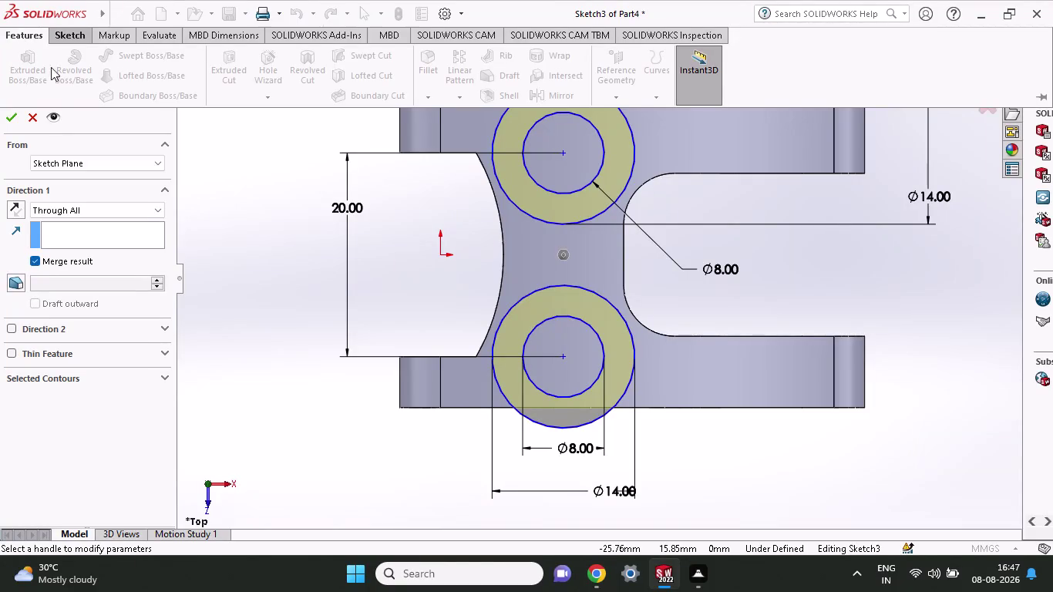
Try an Up To Surface extrusion limited by the link's top face, then cancel it.
click(86, 211)
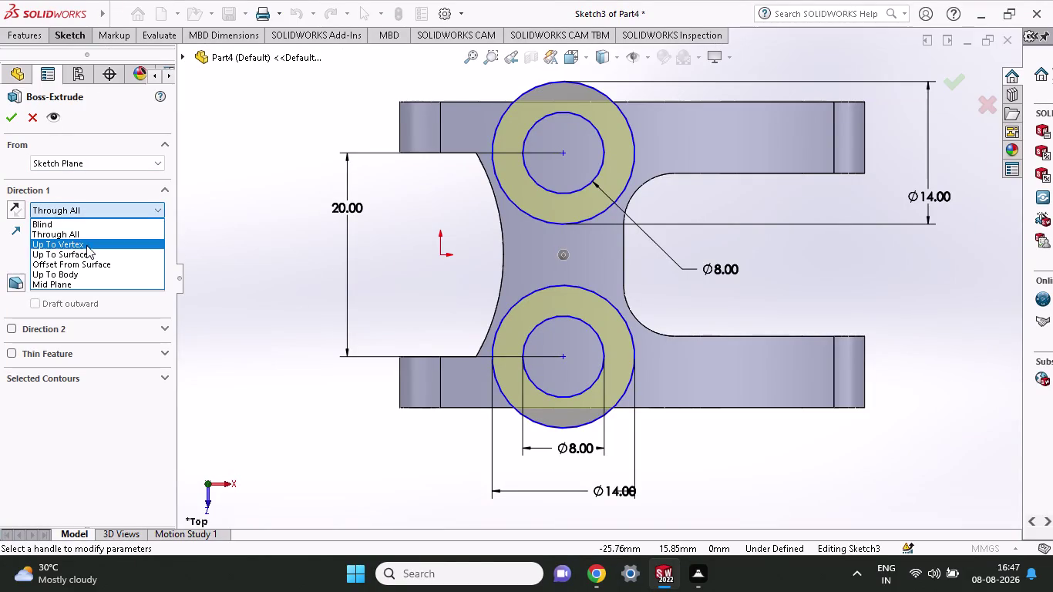
click(86, 250)
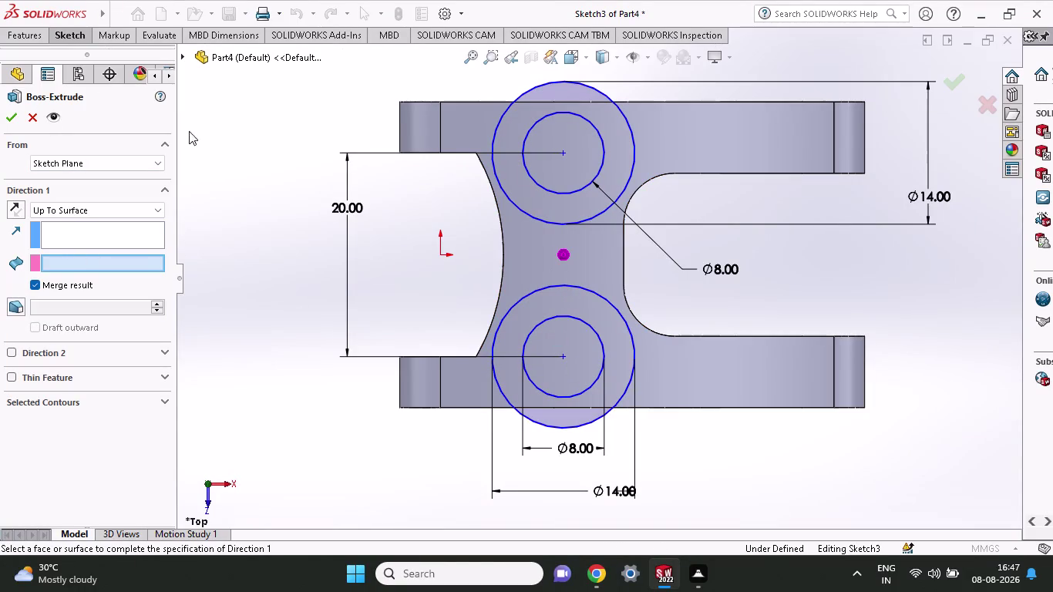
click(522, 333)
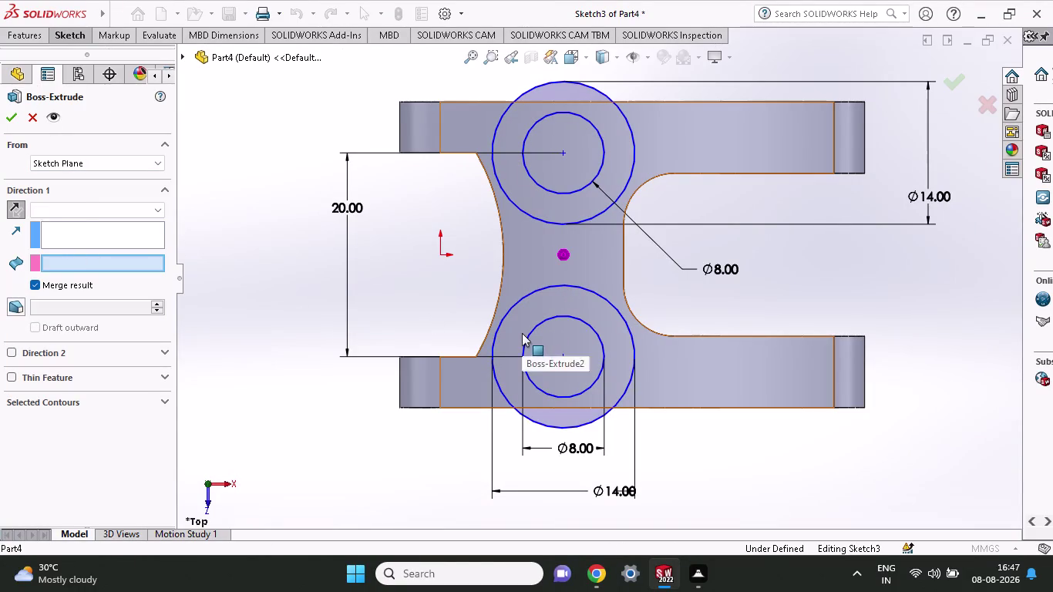
middle_drag(708, 285, 706, 265)
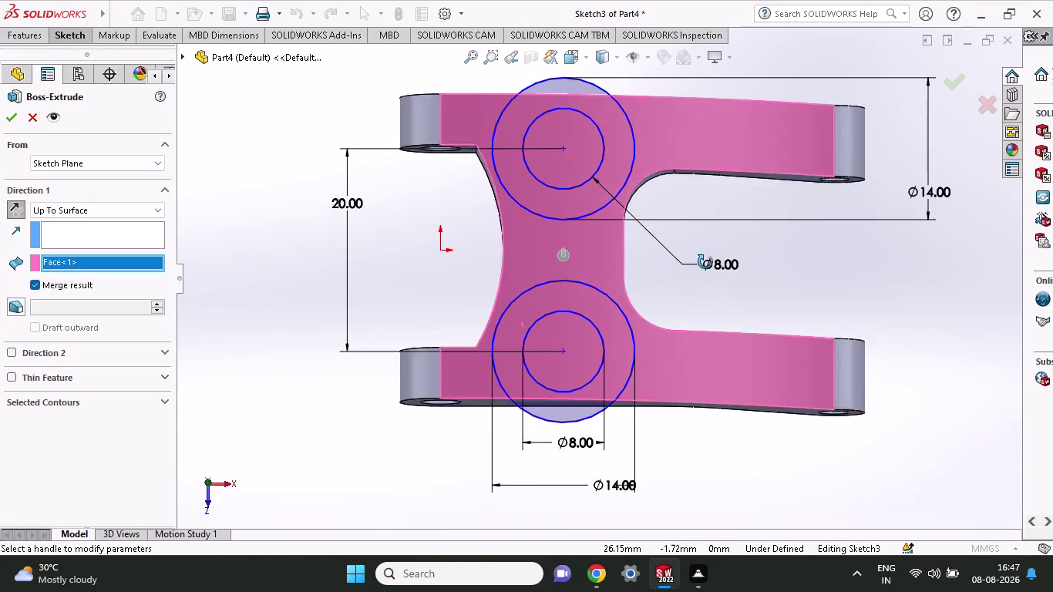
middle_drag(706, 265, 705, 176)
scroll(up, 3)
key(Escape)
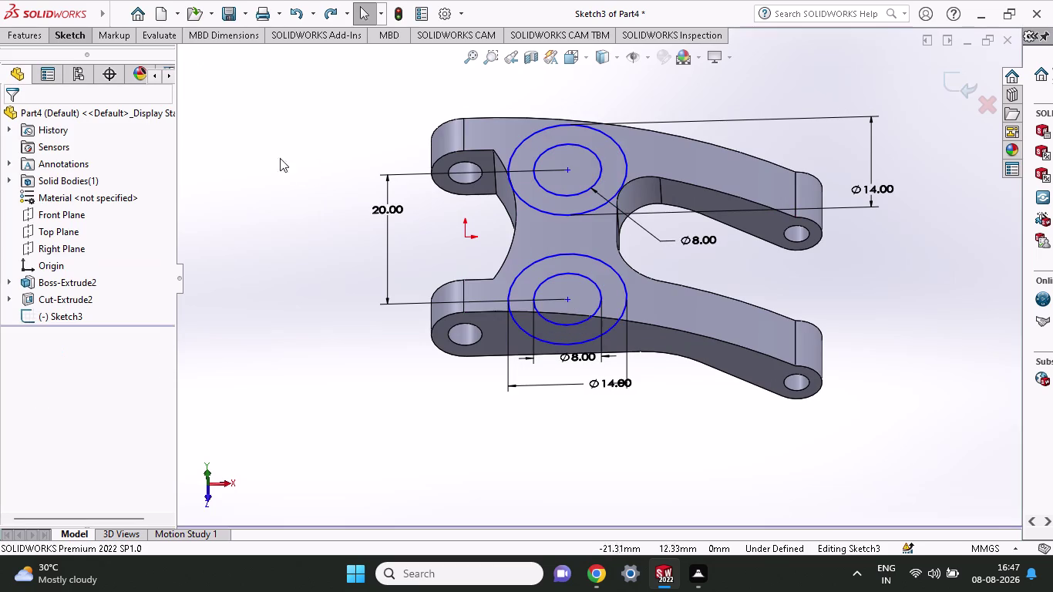
Restart the two-circle extrusion Up To Surface, reselect the top face, then cancel again.
click(25, 32)
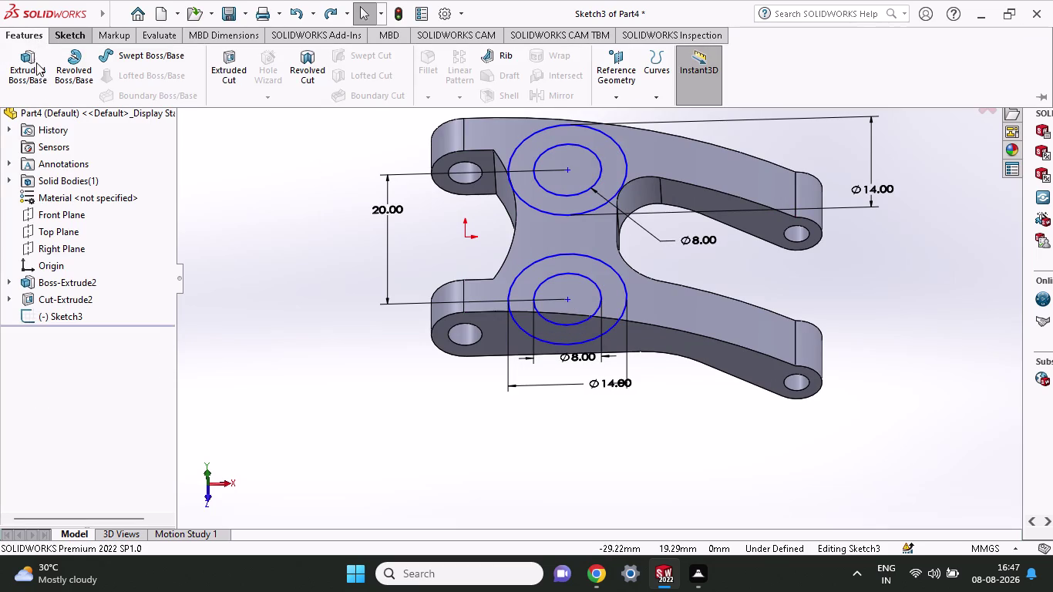
click(36, 63)
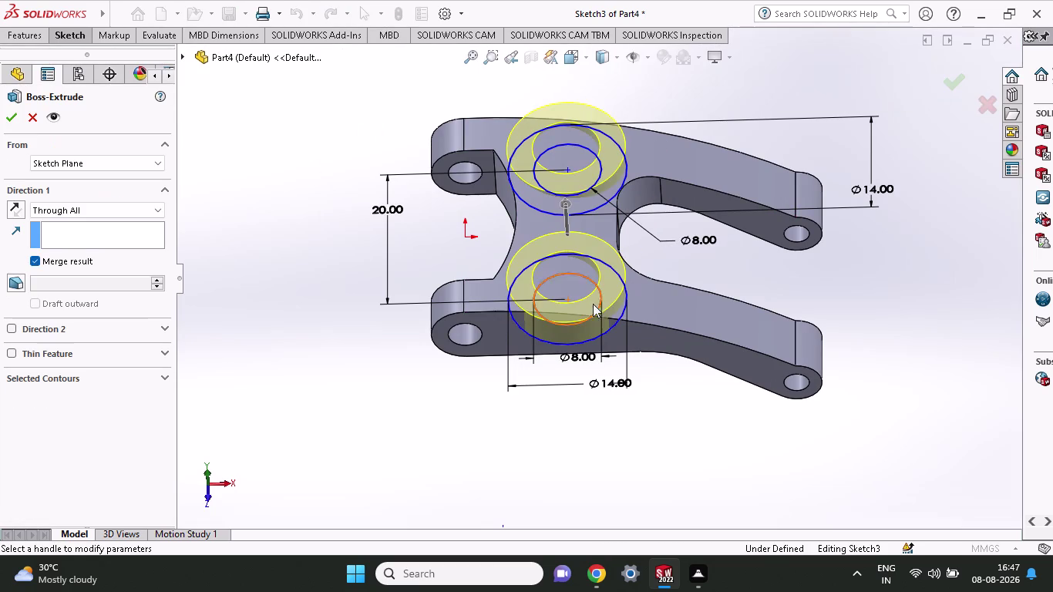
click(90, 214)
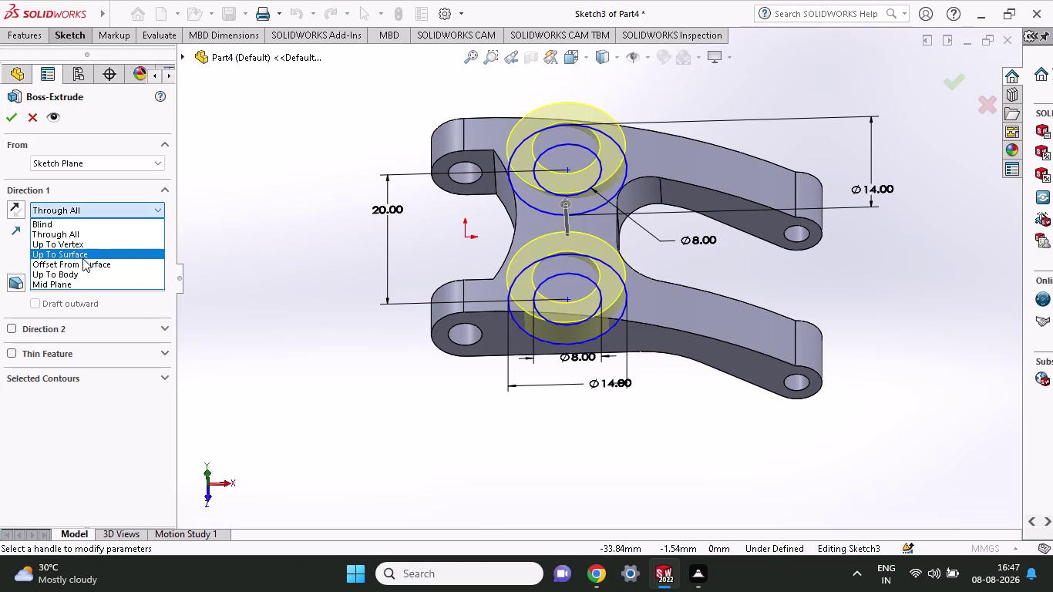
click(82, 257)
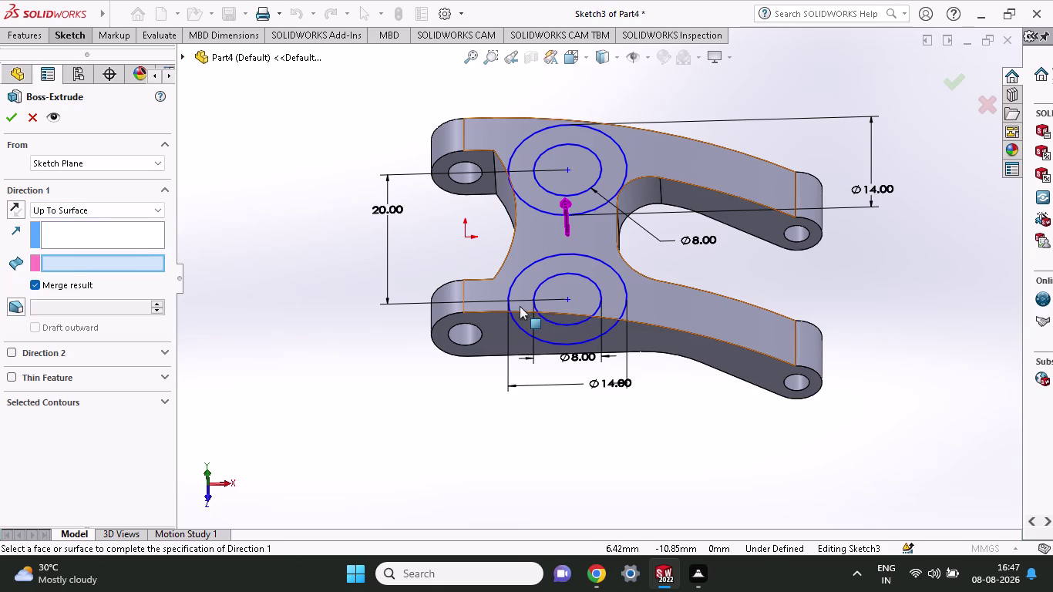
click(520, 306)
click(562, 336)
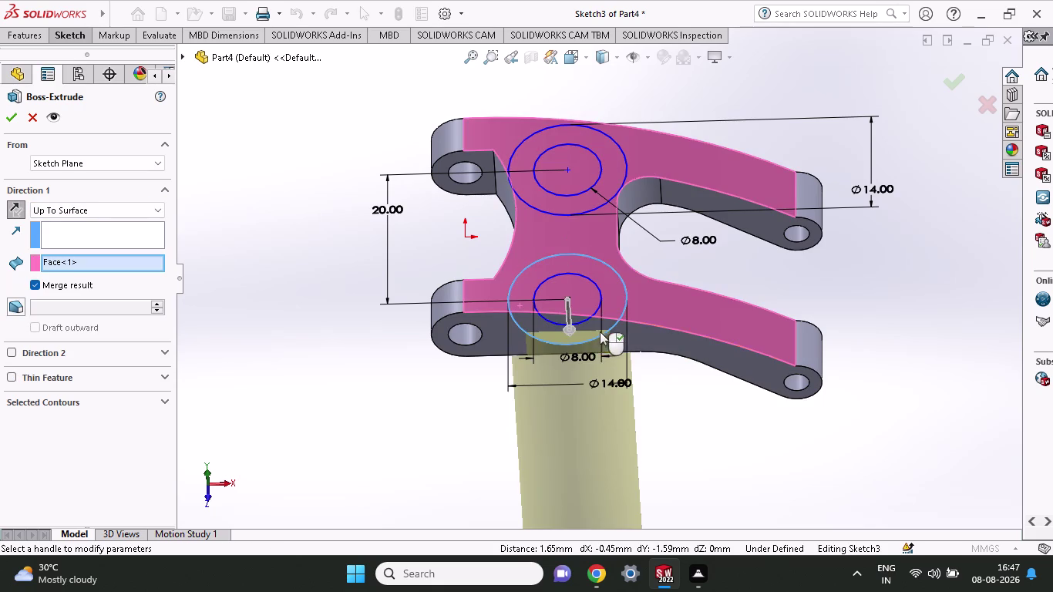
click(579, 201)
click(579, 201)
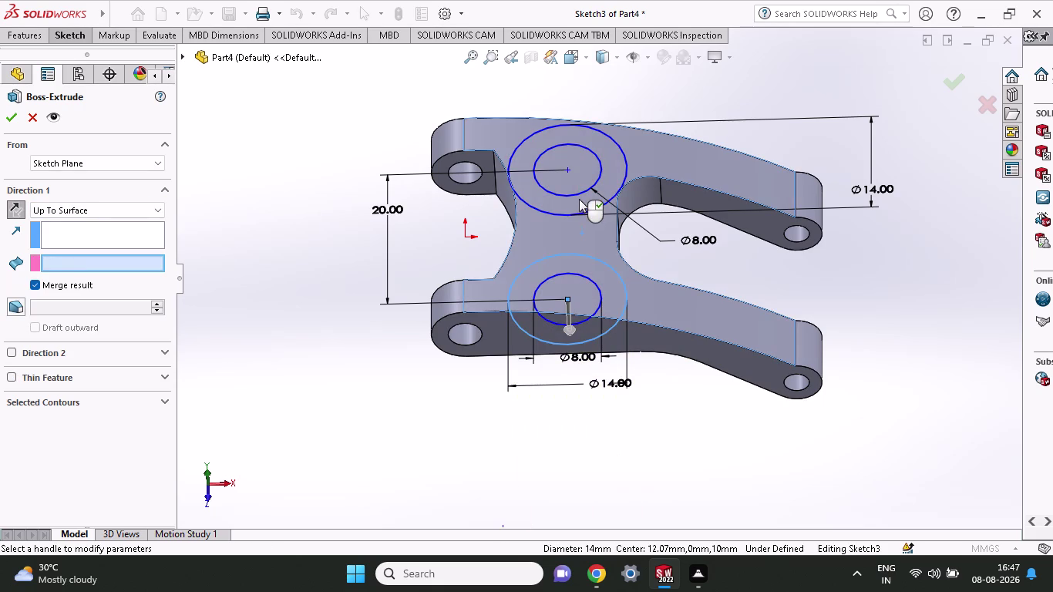
click(597, 168)
click(599, 170)
click(607, 171)
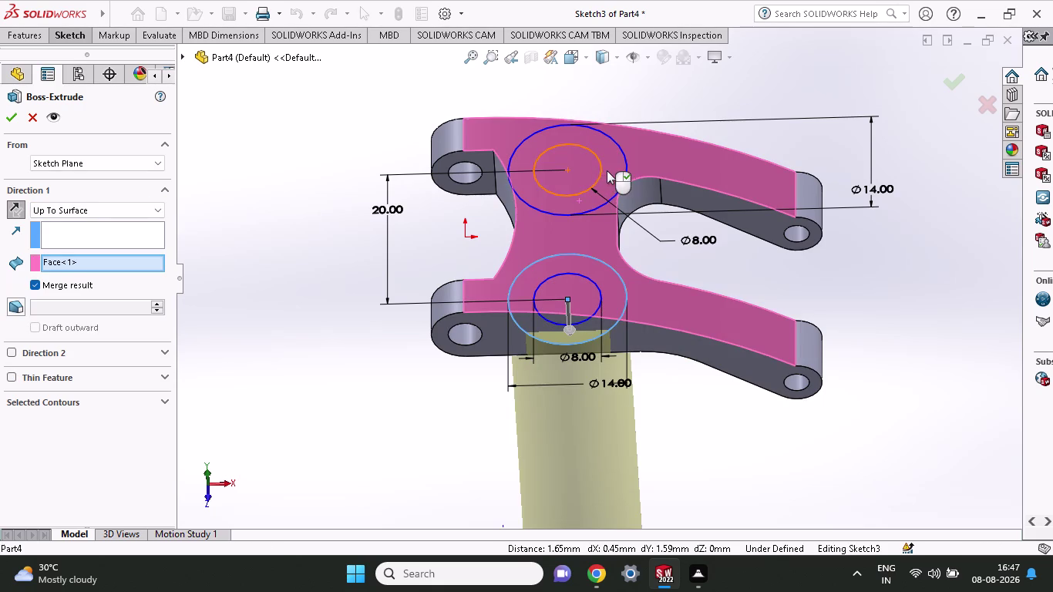
key(Escape)
Extrude the two-circle sketch again, flip its direction, and set Up To Surface.
scroll(up, 3)
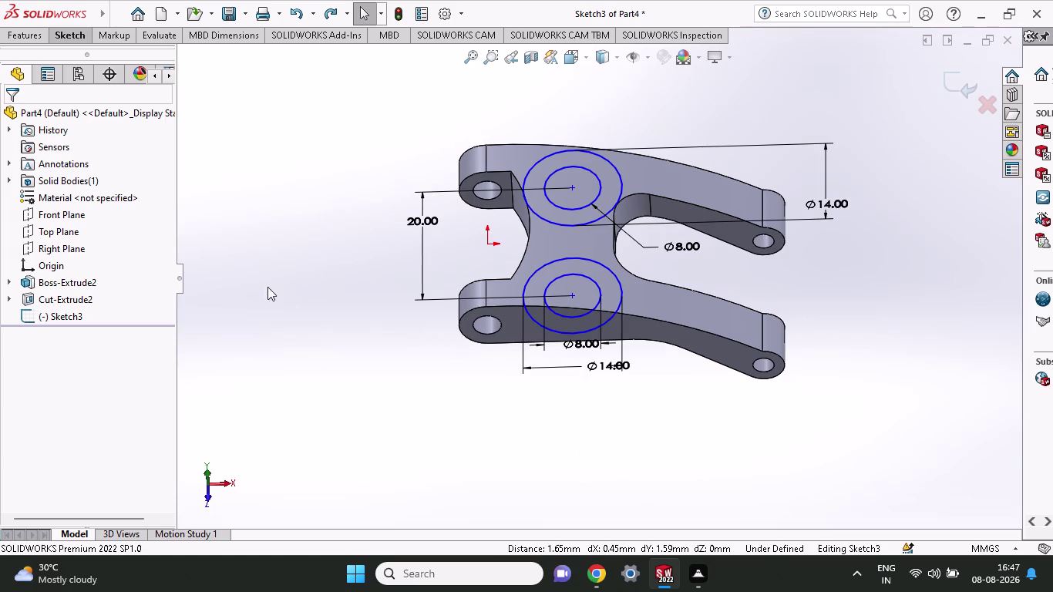
click(20, 32)
click(39, 82)
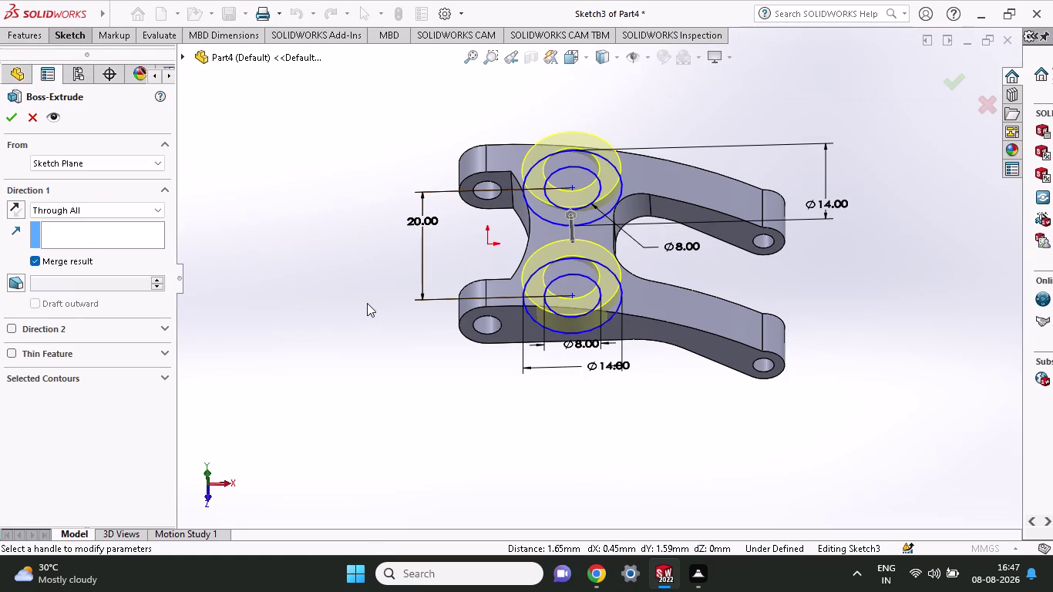
drag(566, 213, 595, 387)
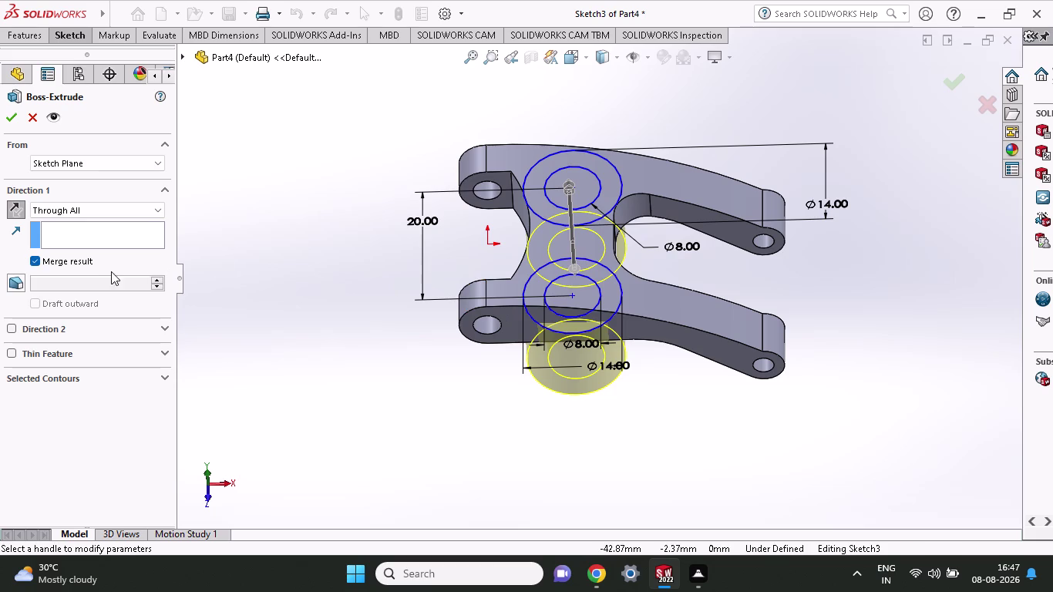
drag(121, 209, 129, 209)
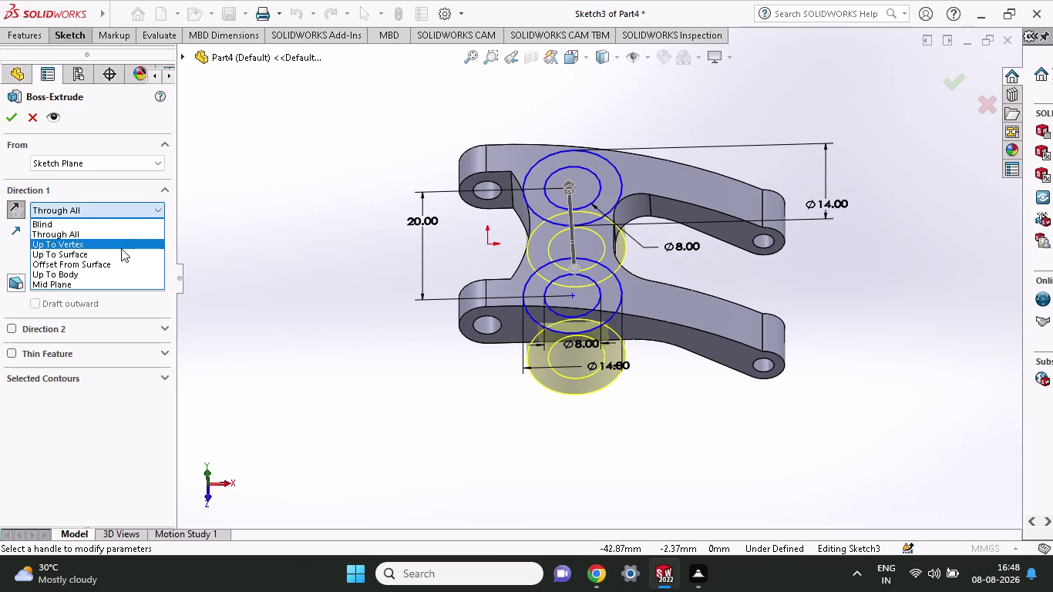
click(121, 248)
click(131, 208)
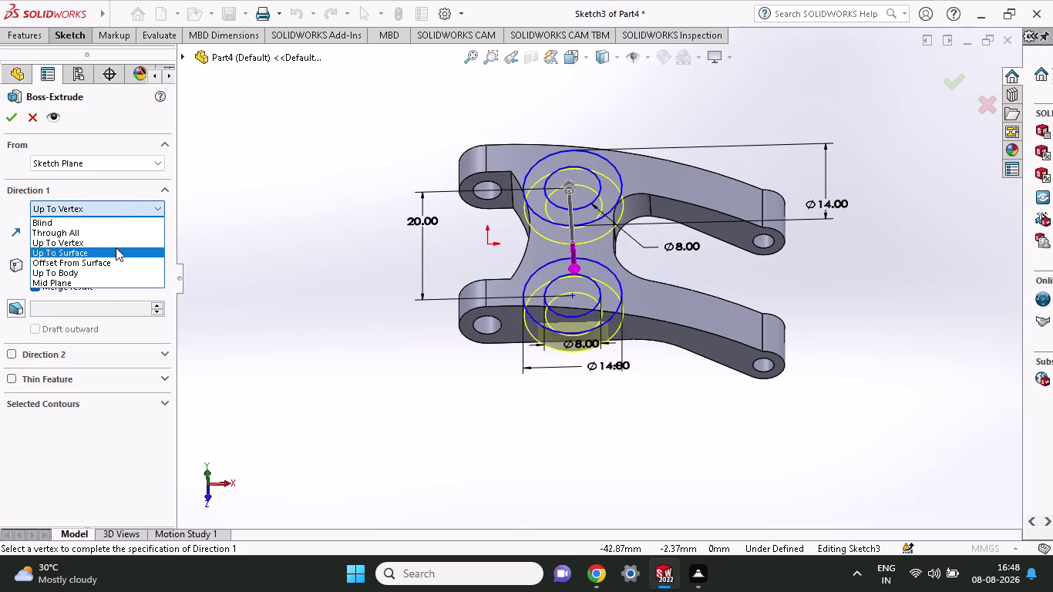
click(116, 249)
click(18, 119)
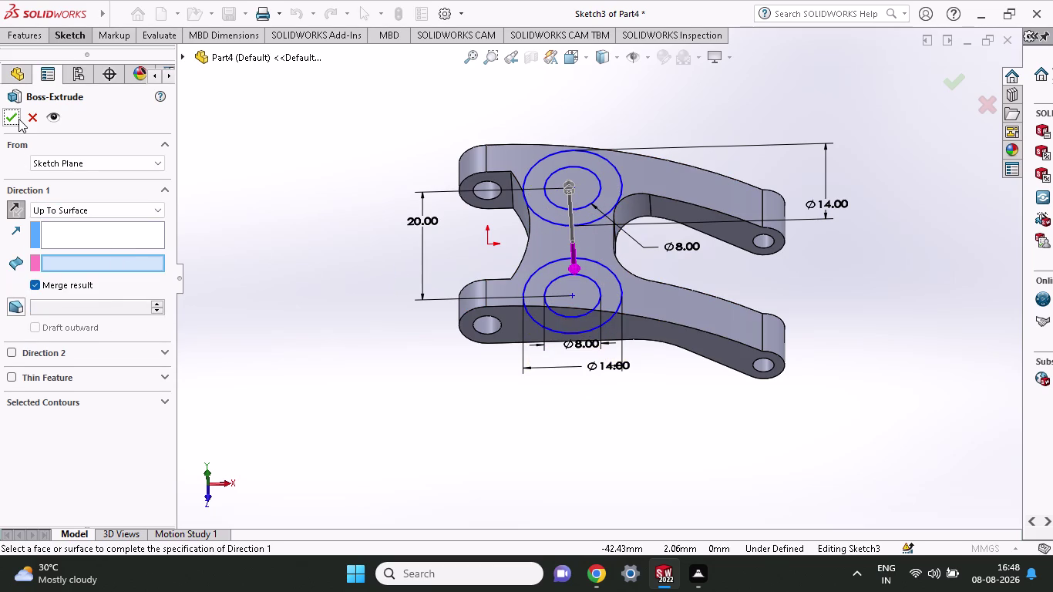
click(13, 119)
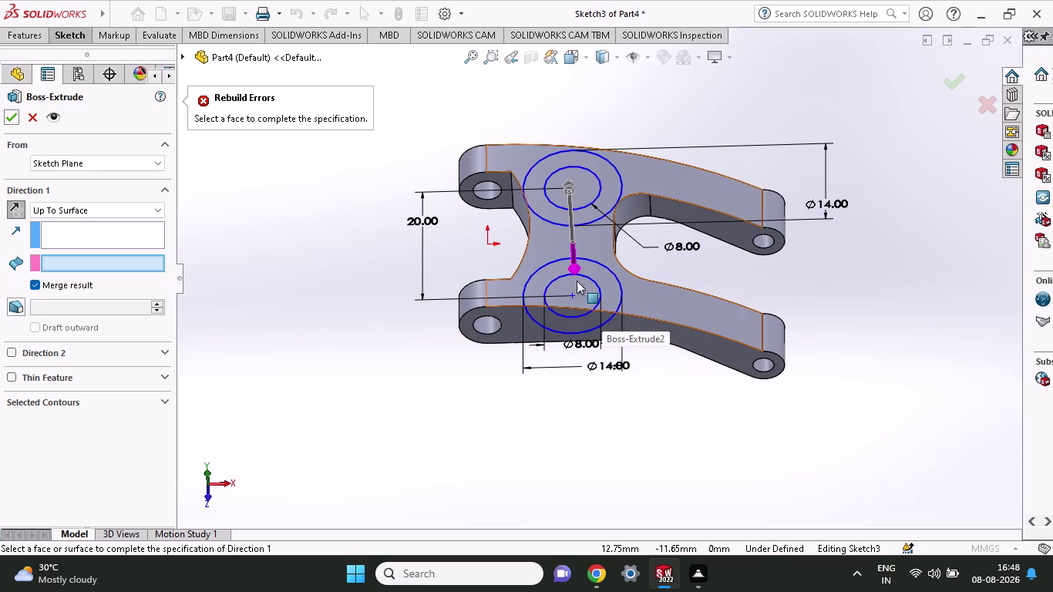
Pick the link body's face as the limit and add a second extrusion direction.
click(571, 265)
drag(572, 265, 594, 339)
middle_drag(614, 400, 615, 105)
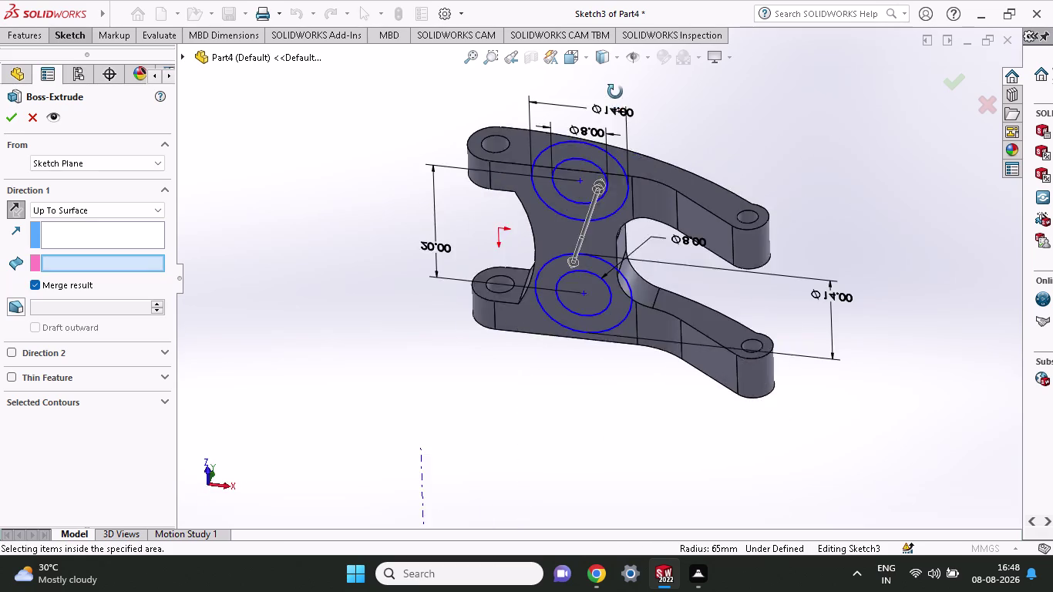
middle_drag(615, 105, 615, 81)
click(611, 195)
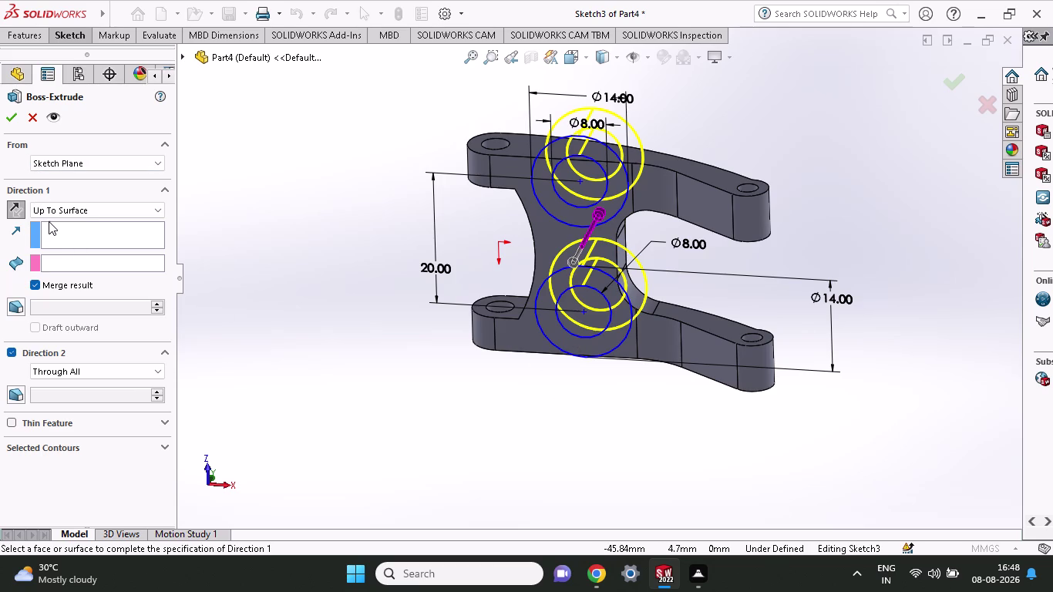
click(11, 116)
click(10, 117)
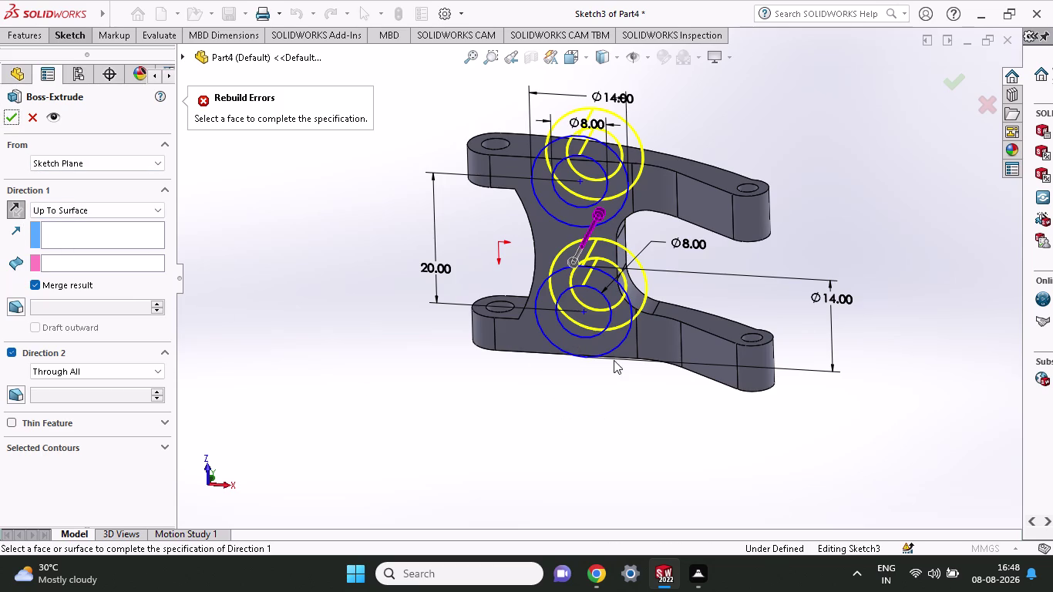
Select the inner circle of the upper ring and orbit to view the top face.
click(611, 340)
click(615, 329)
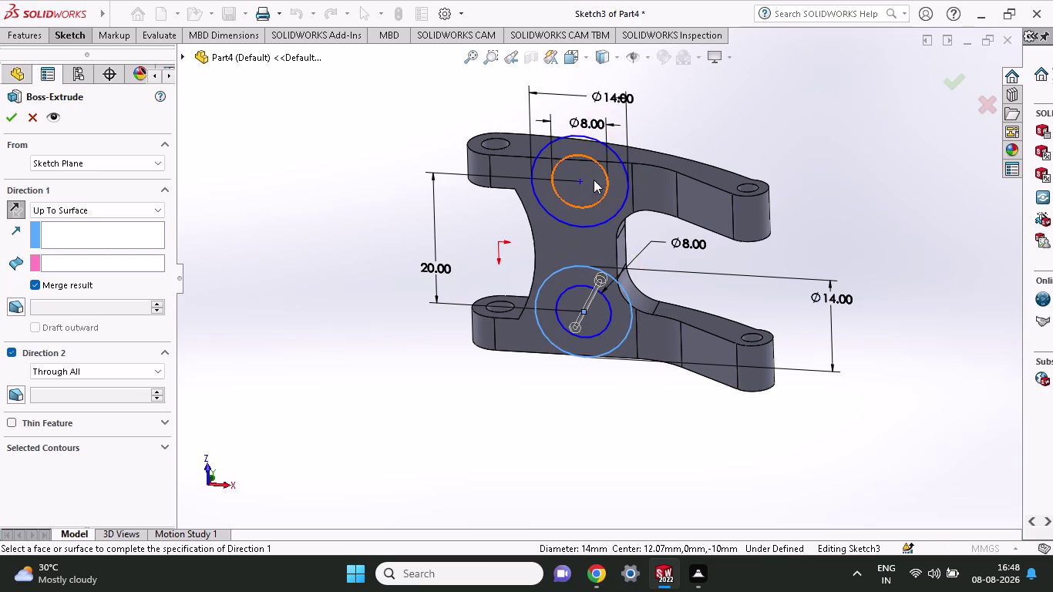
click(600, 204)
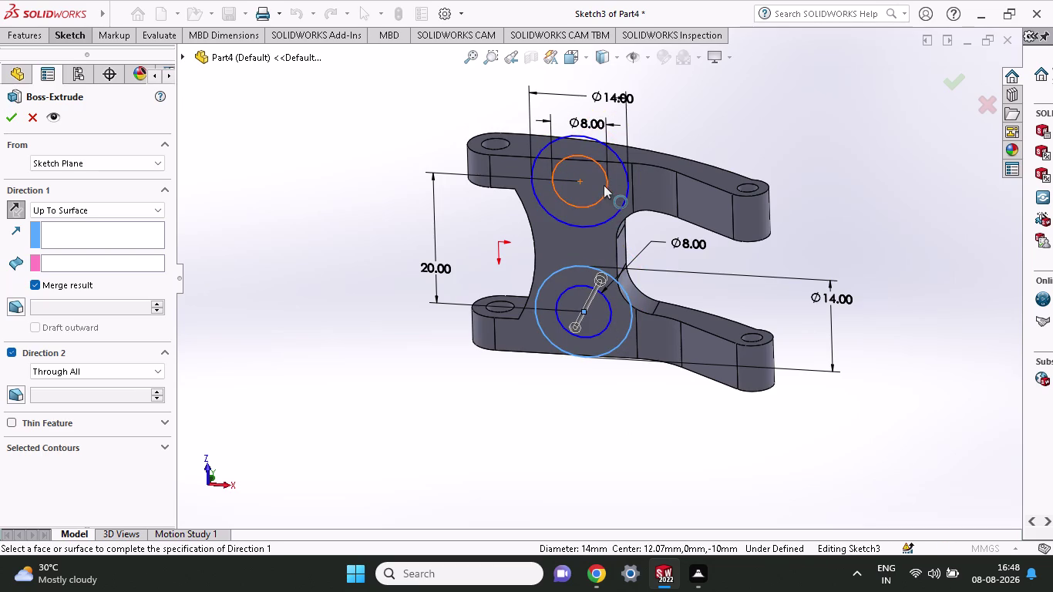
click(604, 185)
click(613, 201)
middle_drag(739, 137, 734, 163)
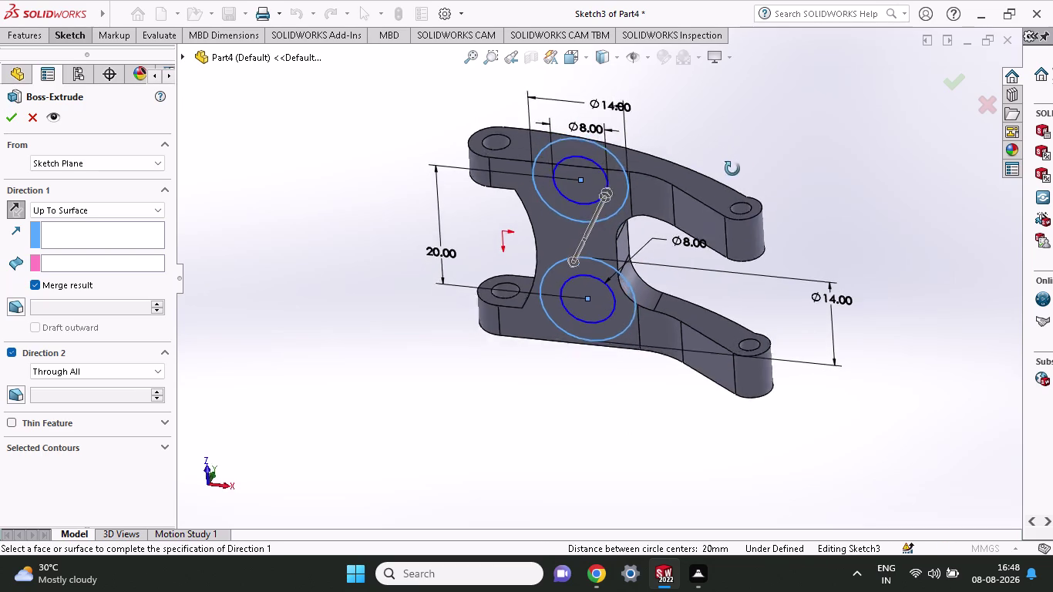
middle_drag(734, 163, 632, 309)
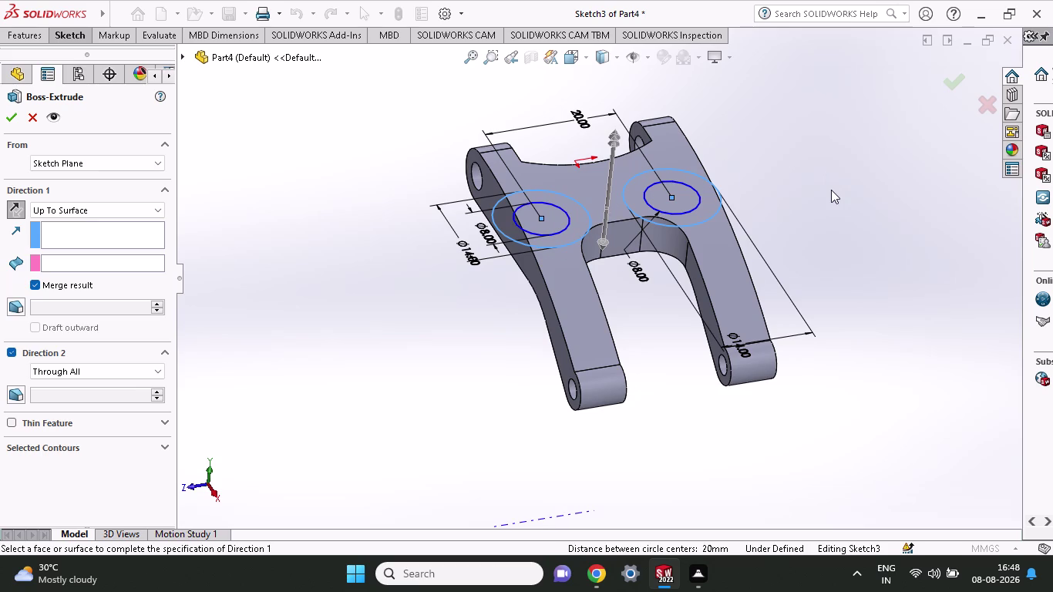
Undo the recent changes with Ctrl+Z and cancel the extrusion.
key(ctrl+z)
key(ctrl+z)
scroll(down, 3)
scroll(up, 3)
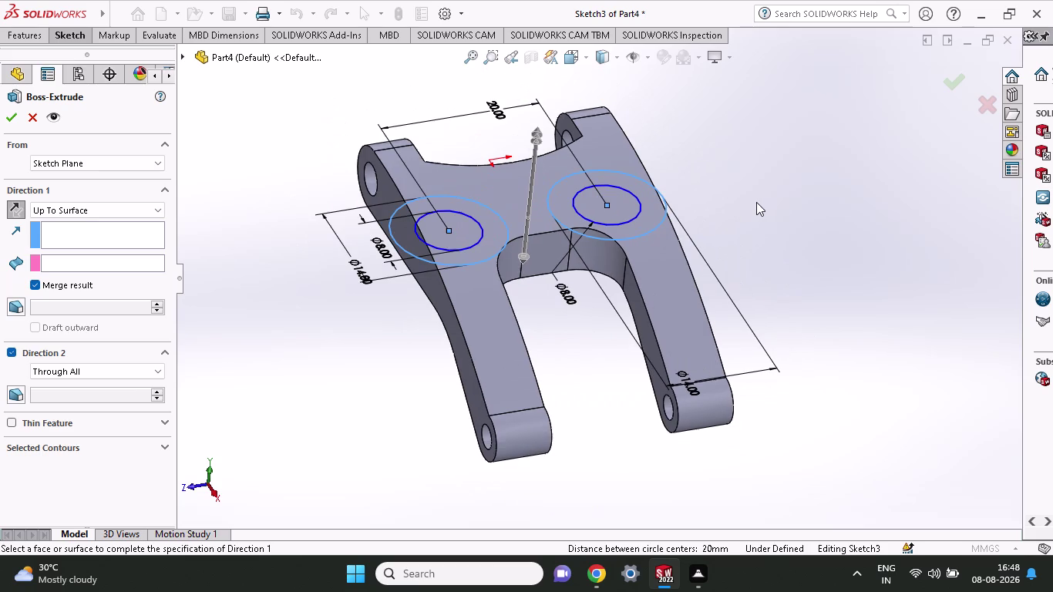
key(ctrl+z)
click(27, 115)
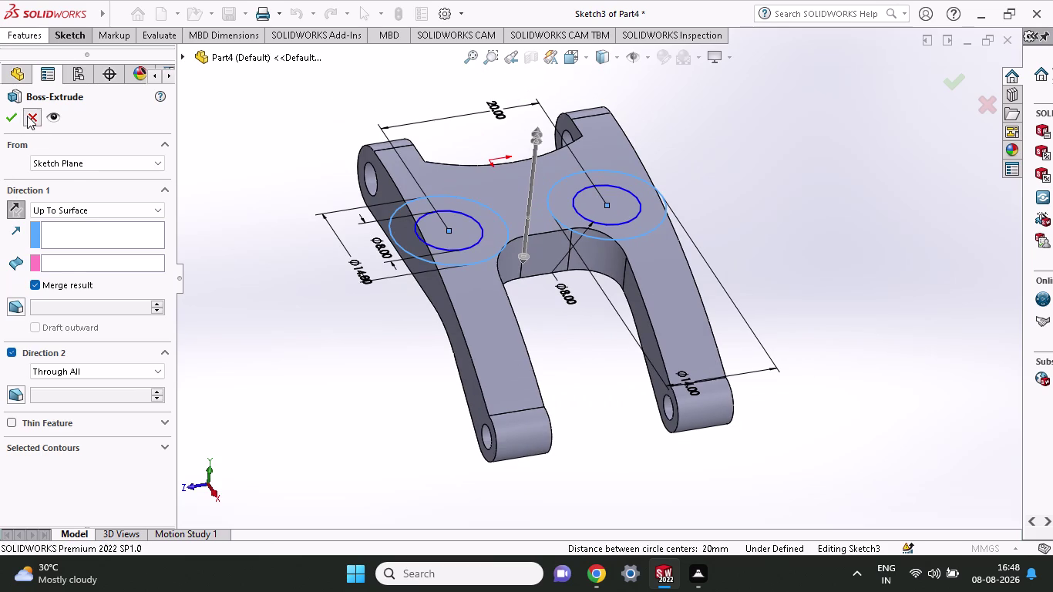
click(450, 265)
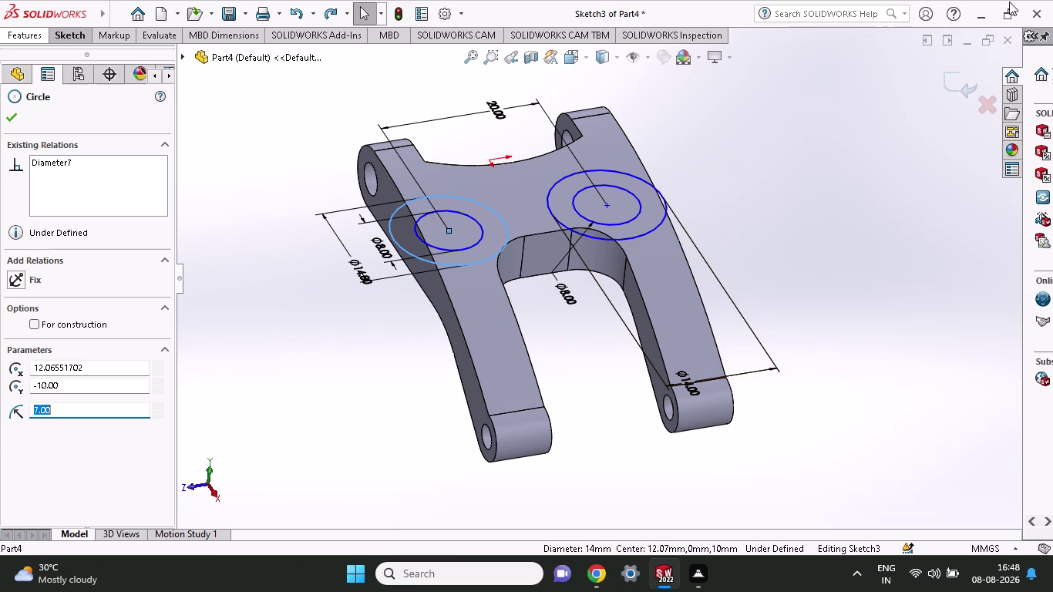
Delete the larger 14 mm circle around the right hole along with its dimension.
key(Delete)
click(672, 313)
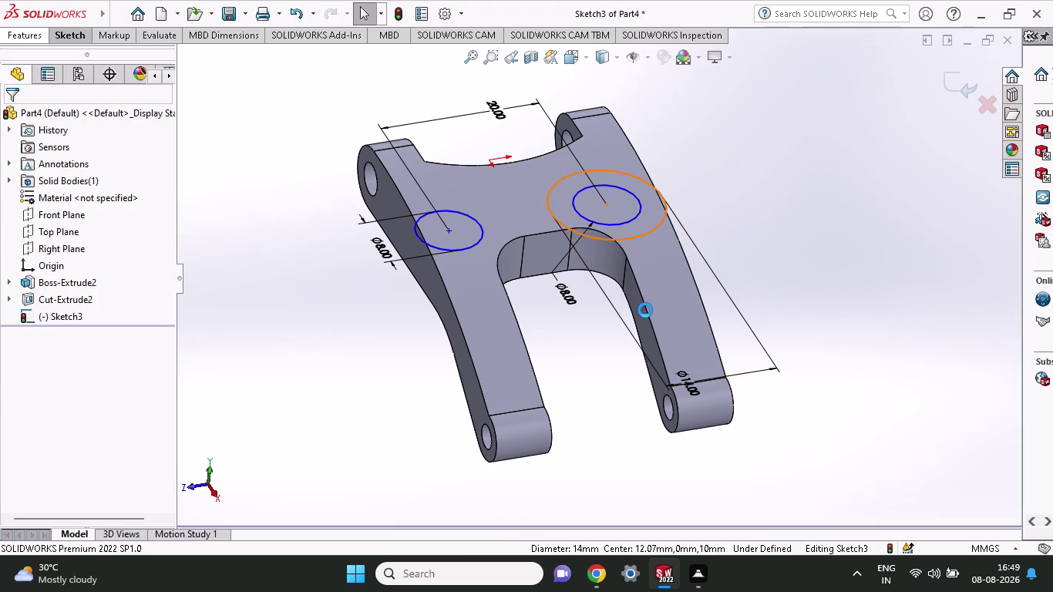
click(635, 233)
click(771, 203)
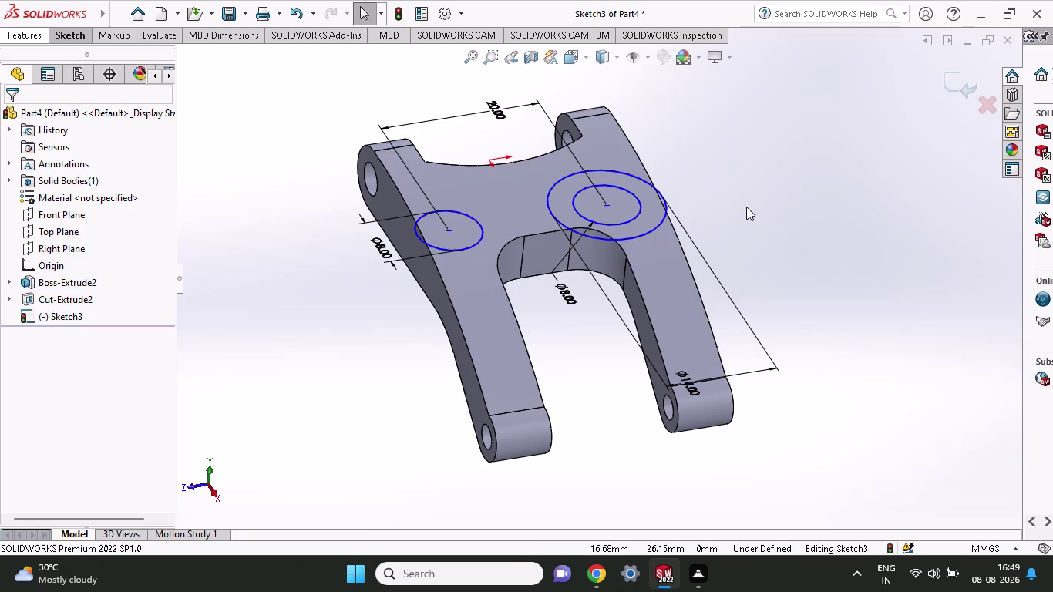
click(666, 211)
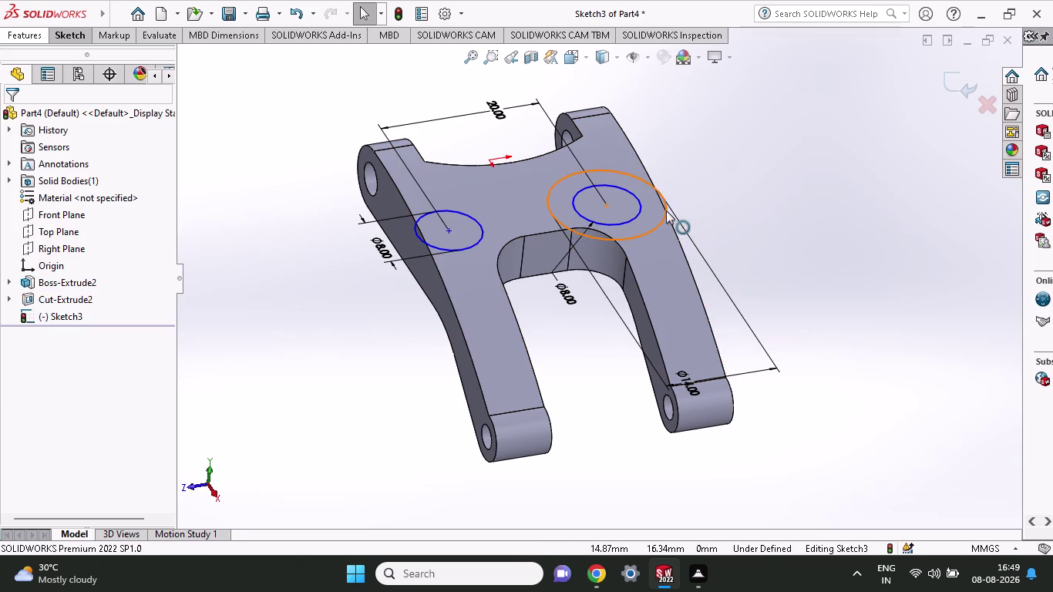
key(Delete)
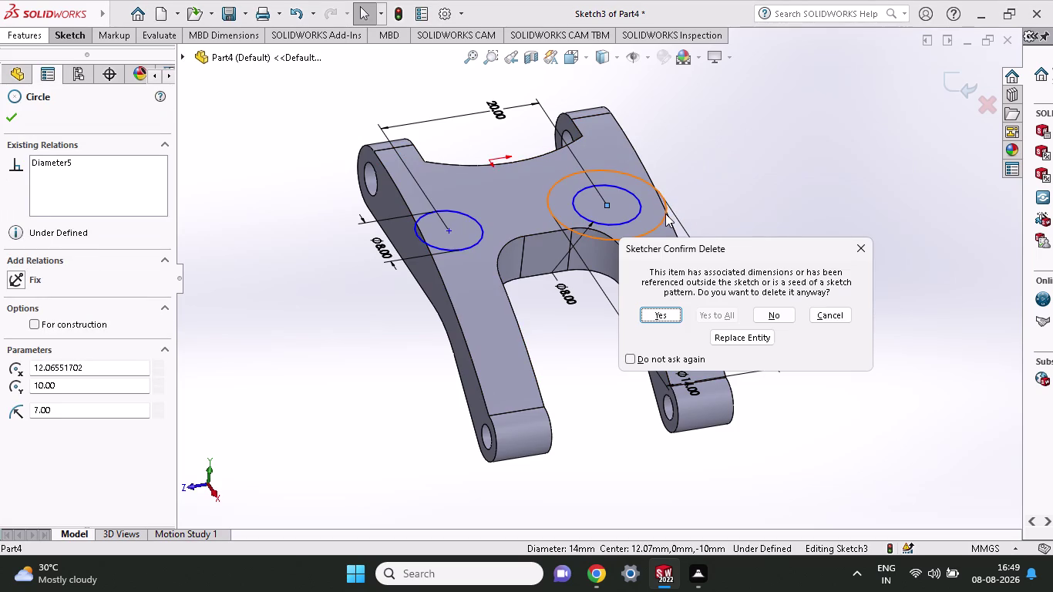
click(655, 320)
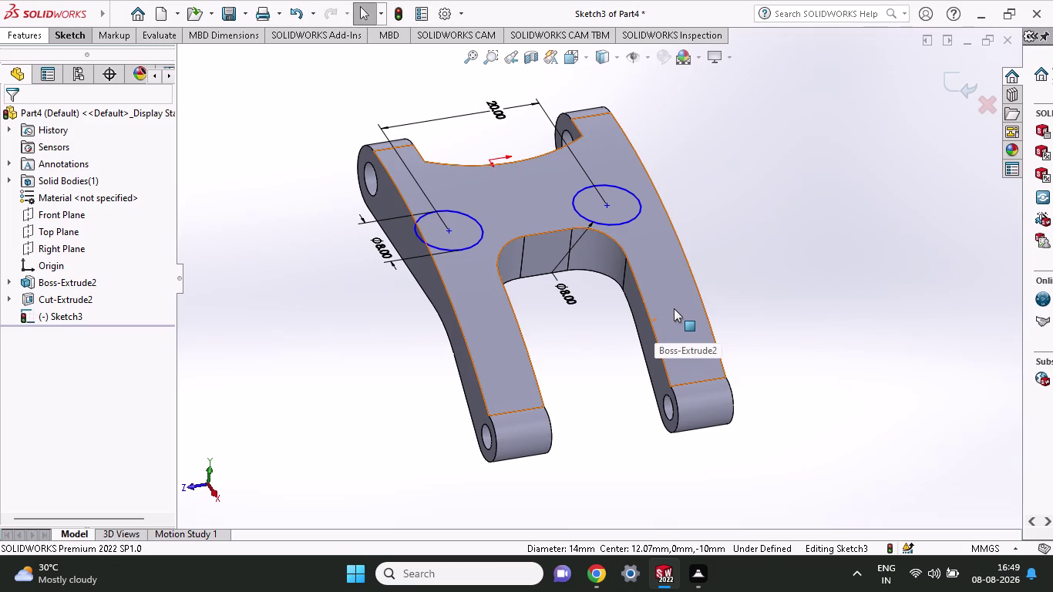
click(81, 30)
click(31, 30)
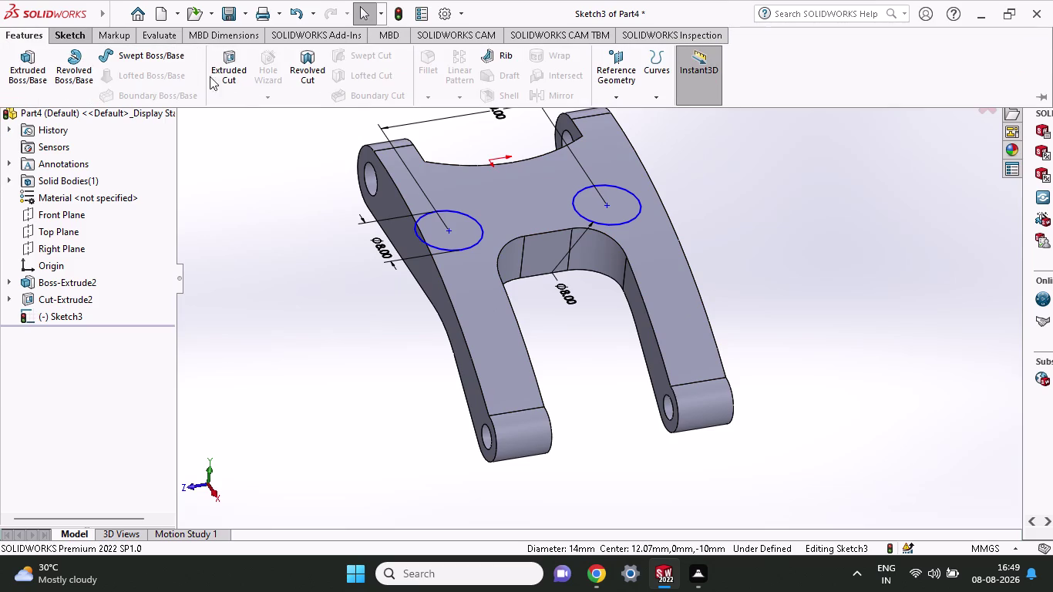
Extruded-cut the two 8 mm circles Through All in both directions as Cut-Extrude4.
click(239, 68)
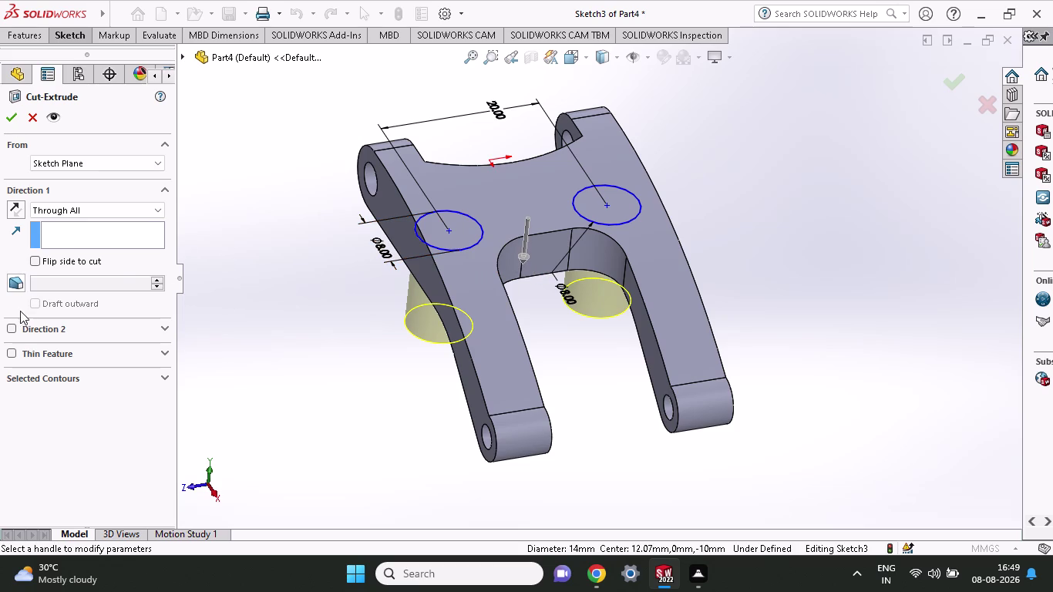
click(16, 330)
click(7, 328)
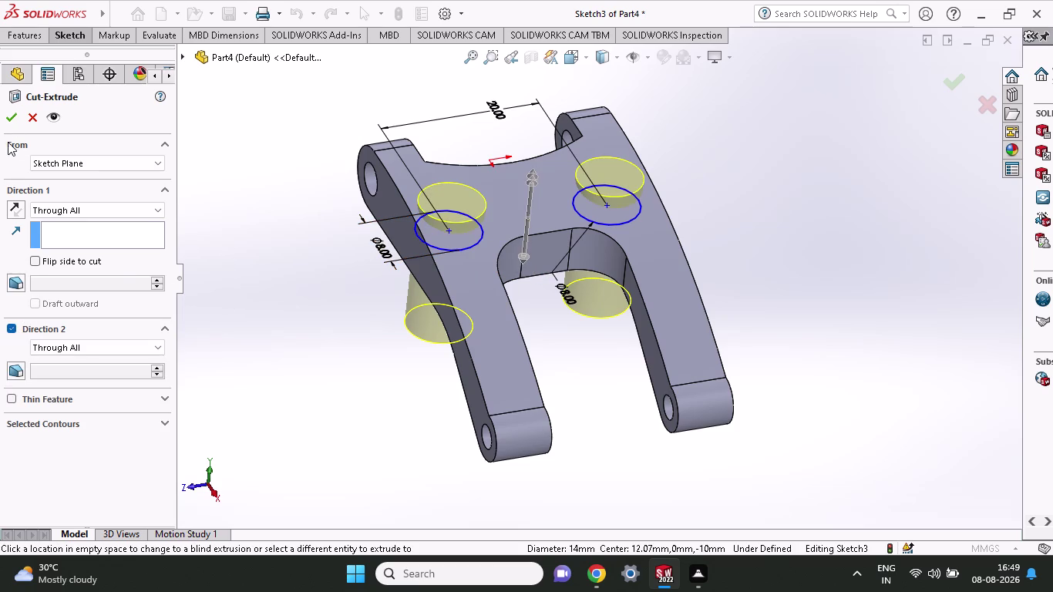
click(10, 122)
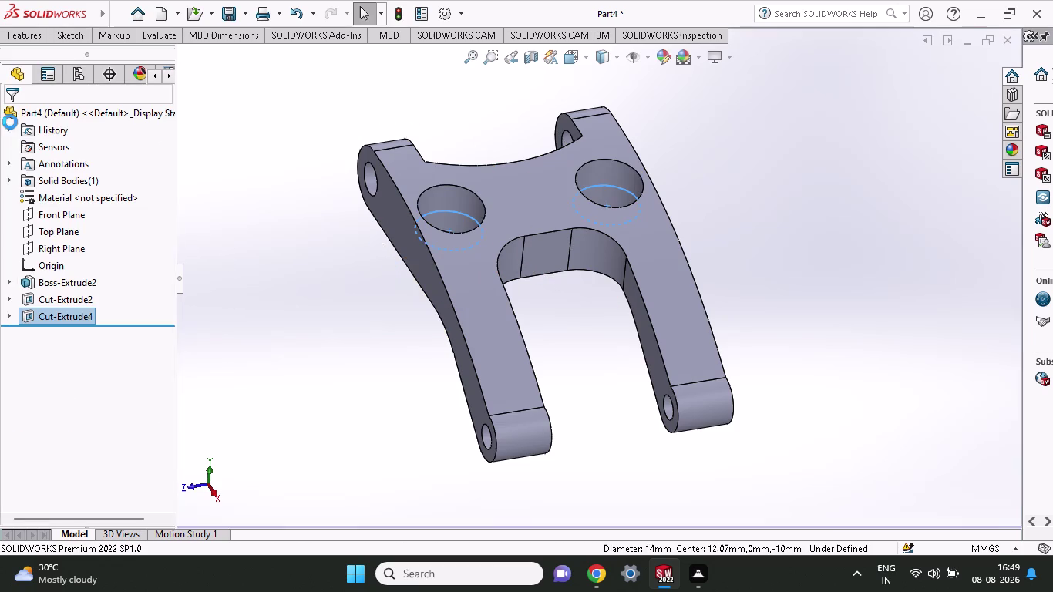
click(60, 33)
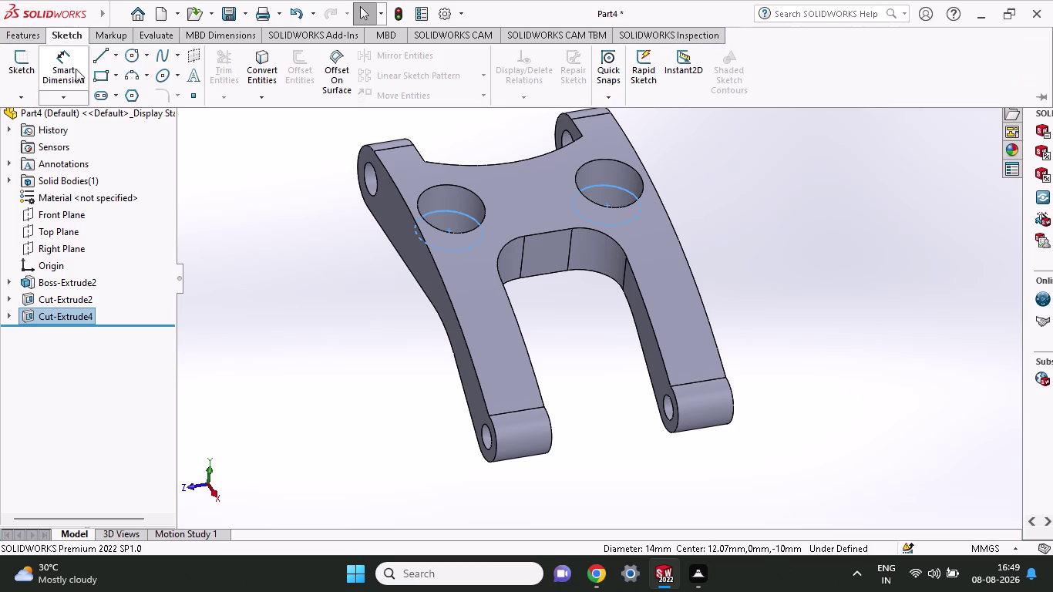
Reopen the Cut-Extrude4 hole sketch for editing.
click(128, 62)
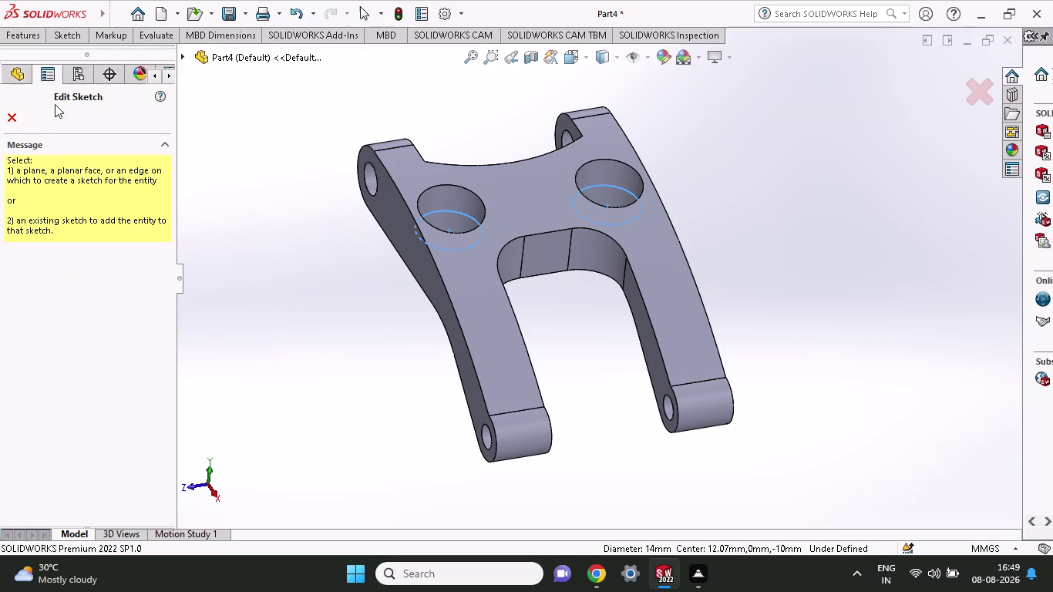
click(7, 74)
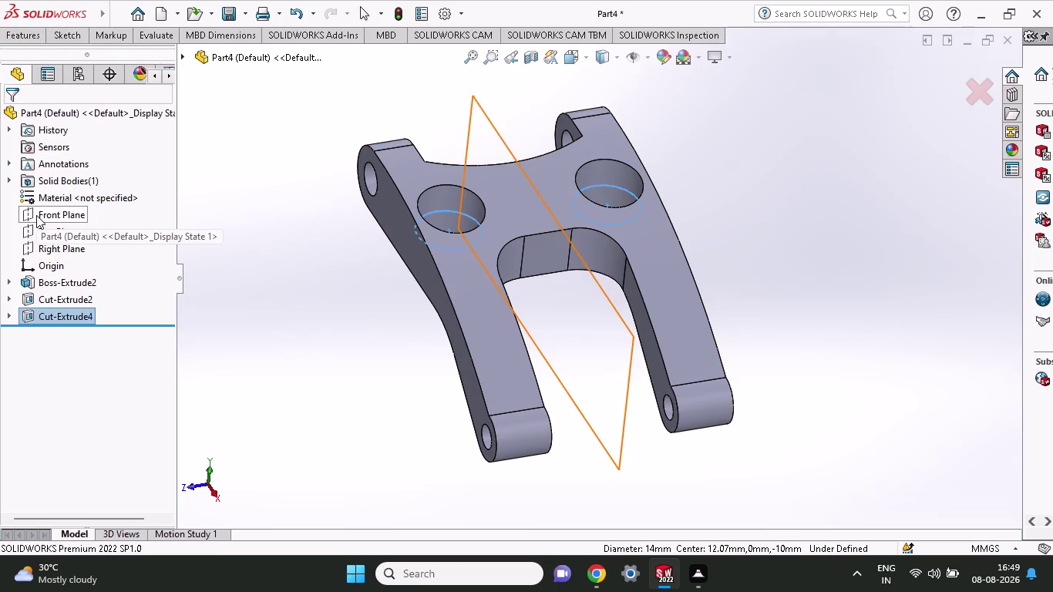
right_click(37, 237)
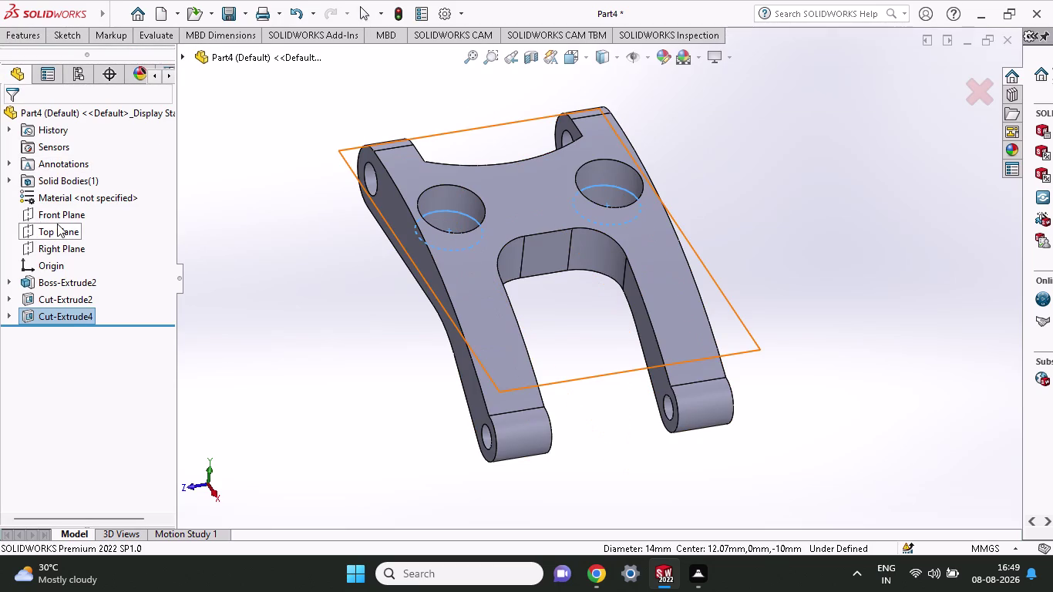
click(71, 193)
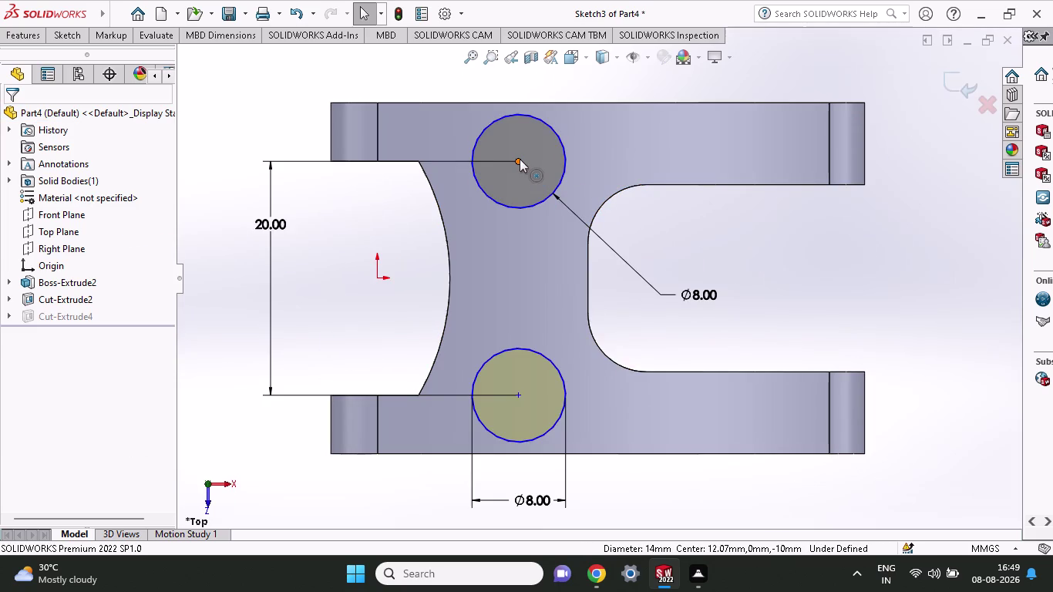
click(520, 158)
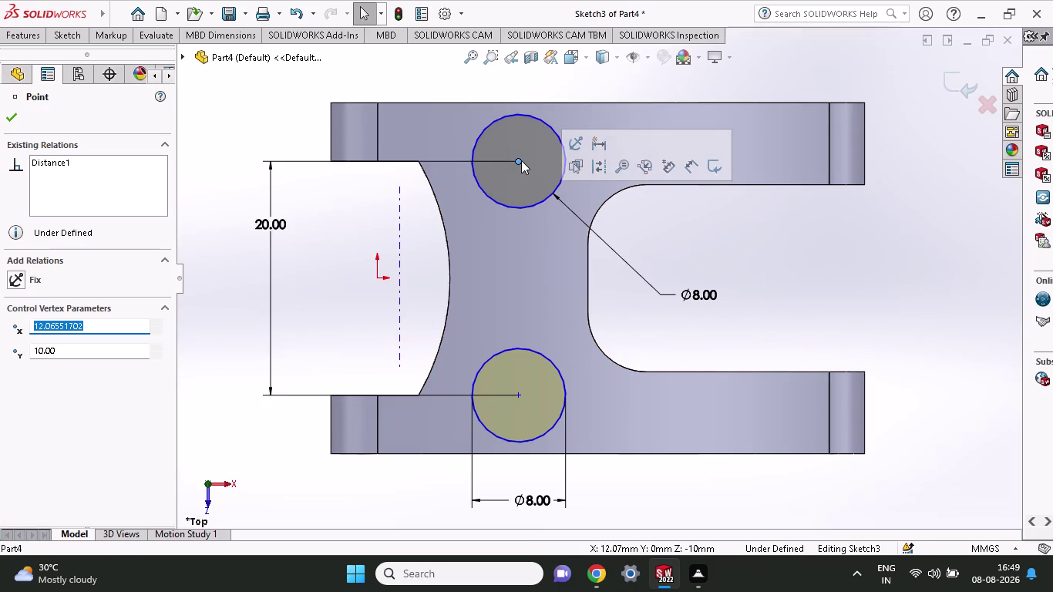
click(14, 34)
Draw larger circles centred on the upper and lower hole centres.
click(63, 31)
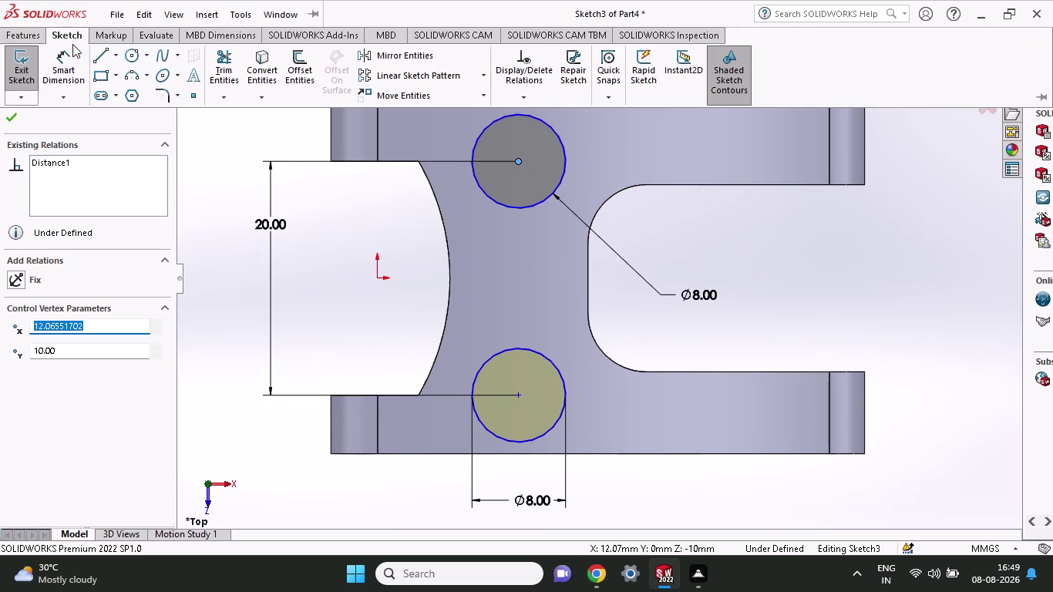
click(133, 61)
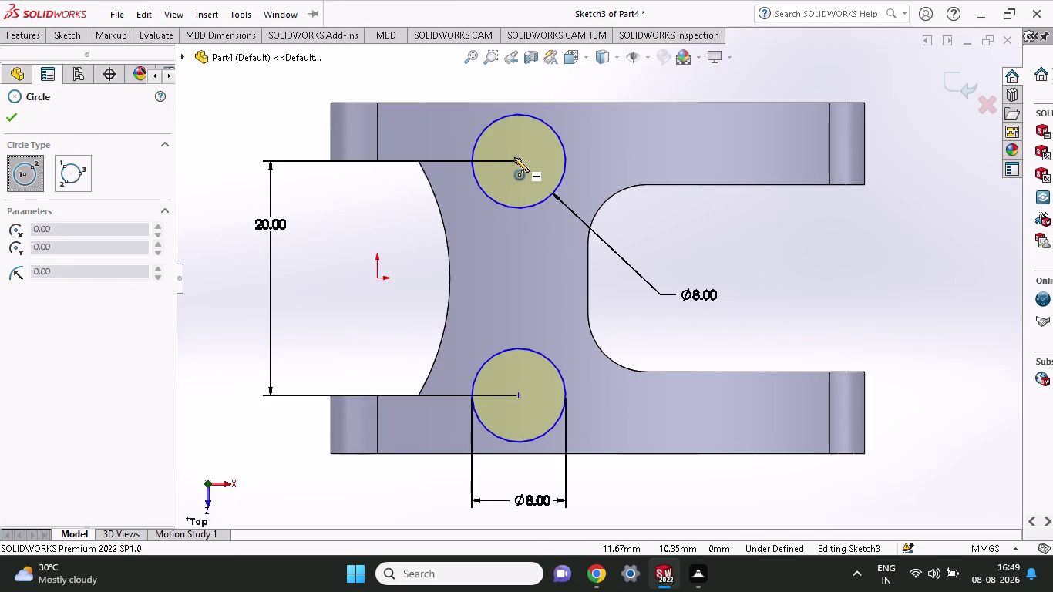
click(517, 161)
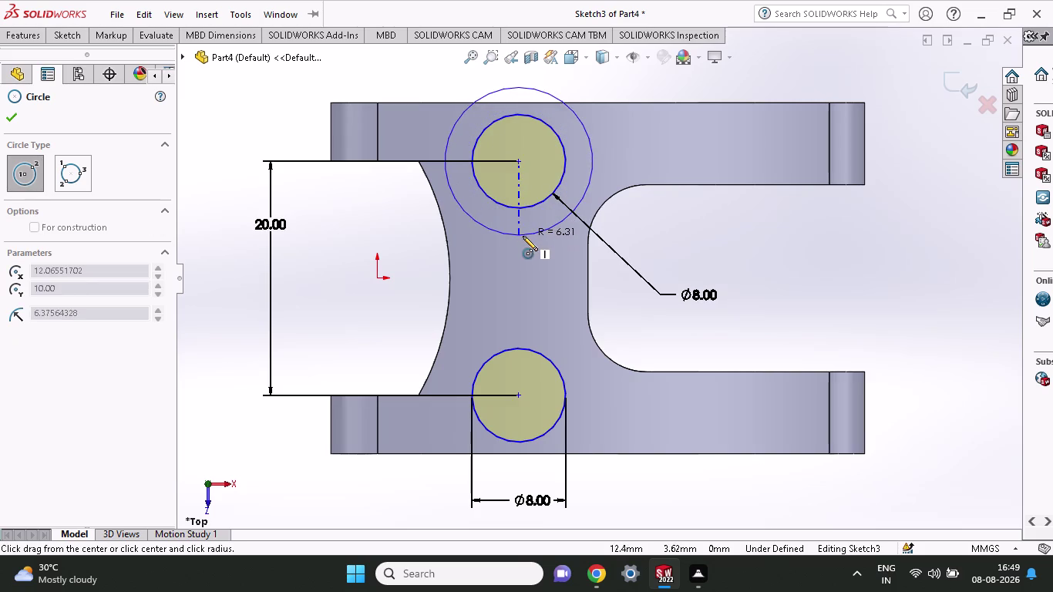
click(523, 236)
click(519, 396)
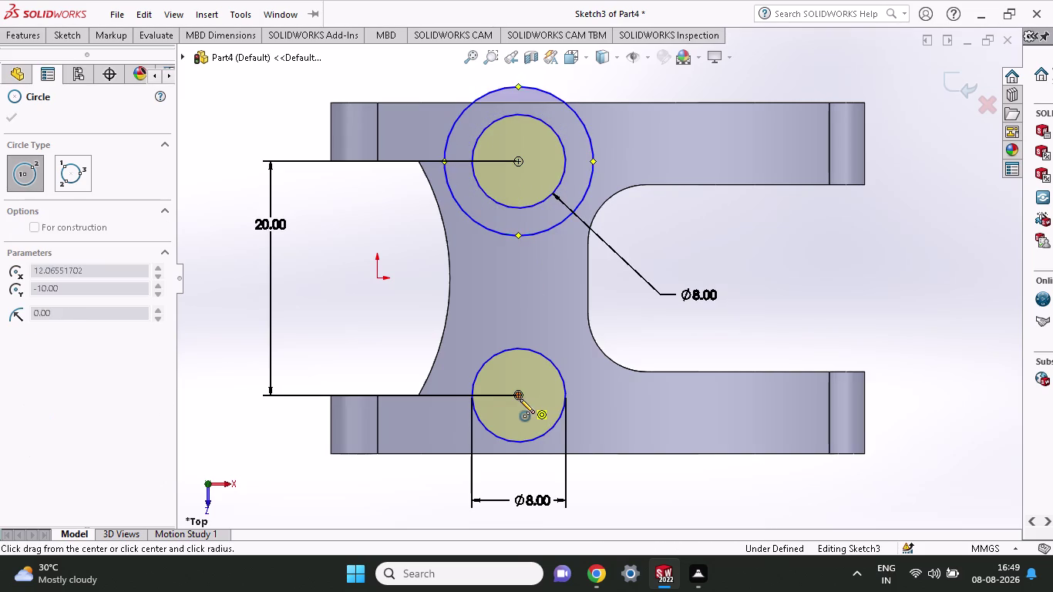
click(523, 469)
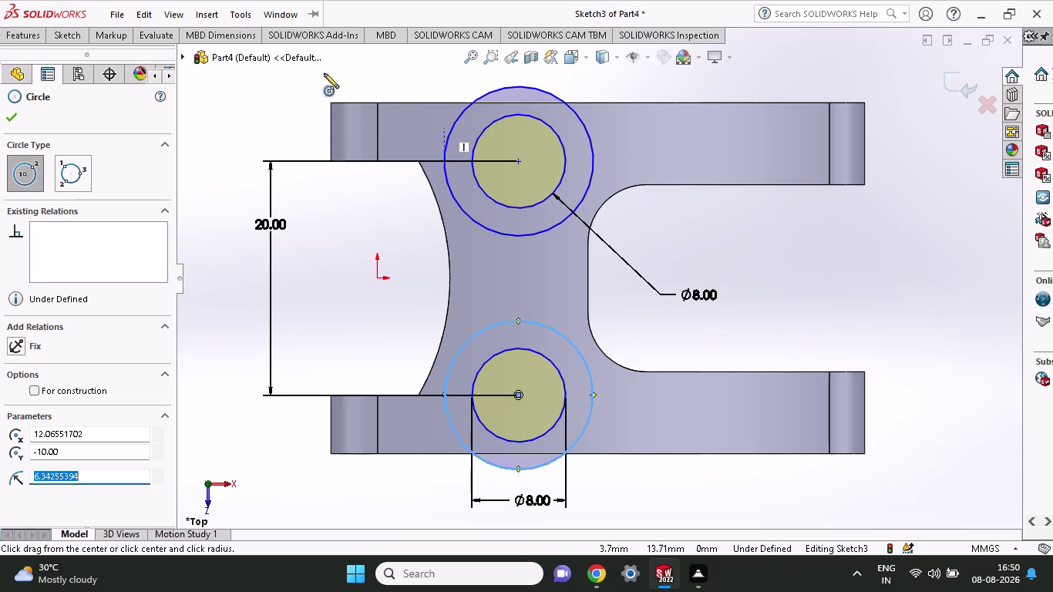
Start Smart Dimension on the upper outer circle's diameter.
click(59, 38)
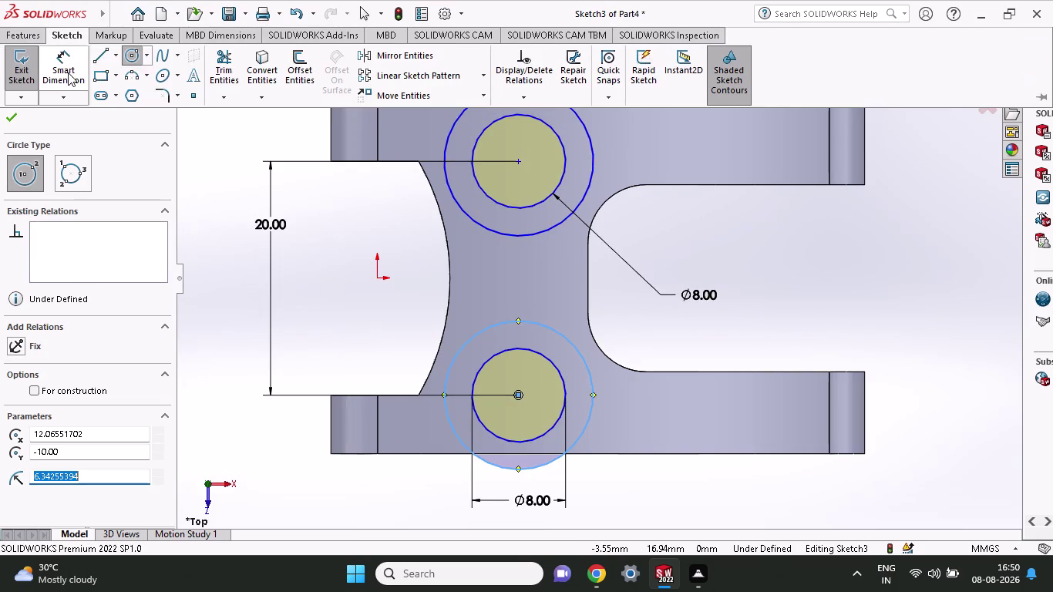
click(67, 72)
click(582, 121)
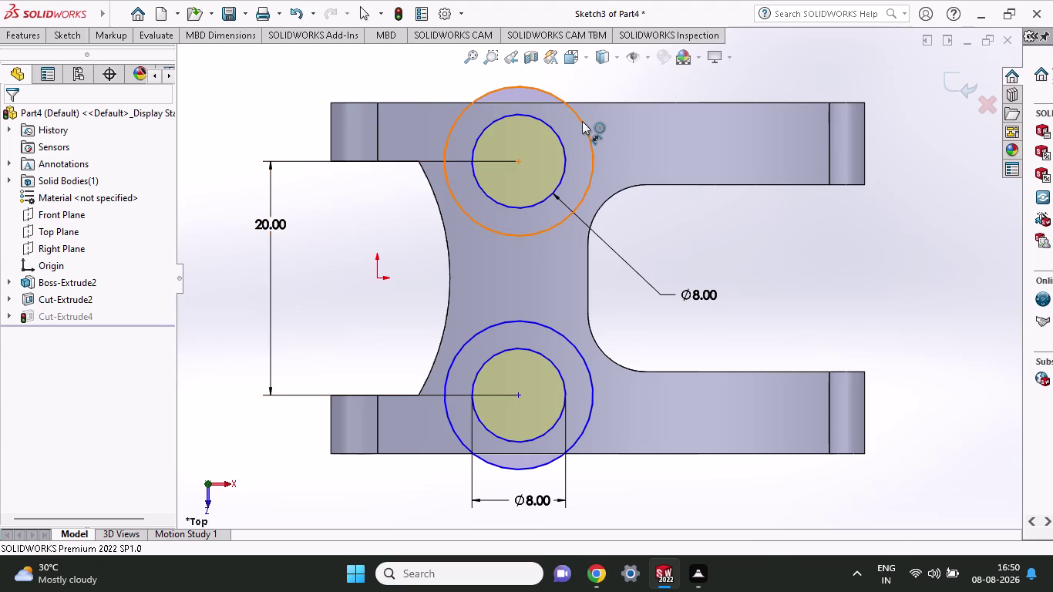
click(659, 71)
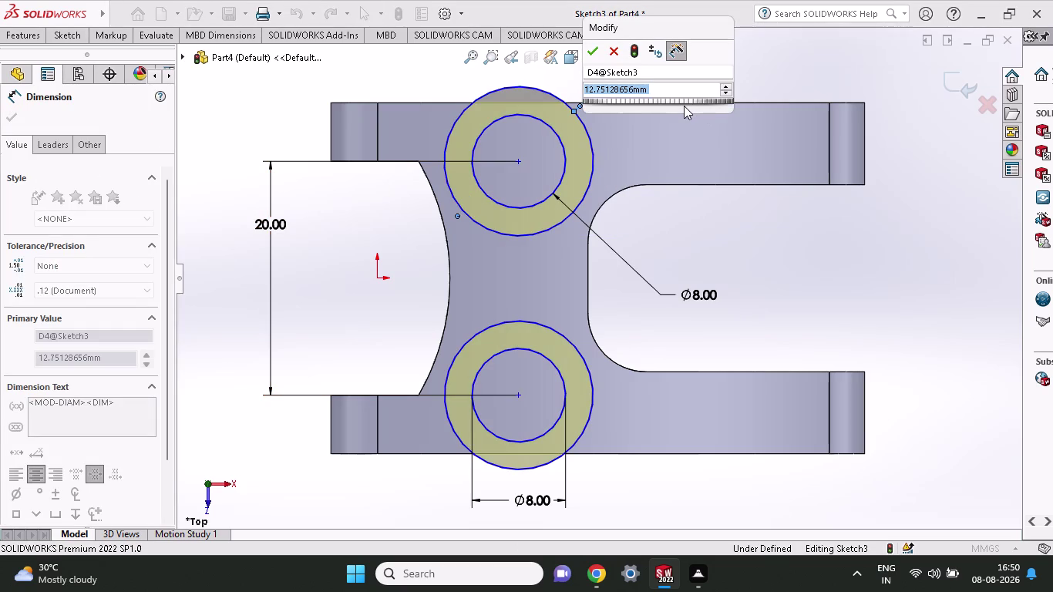
Enter 14 as the diameter of the upper, then the lower, outer circle.
key(7)
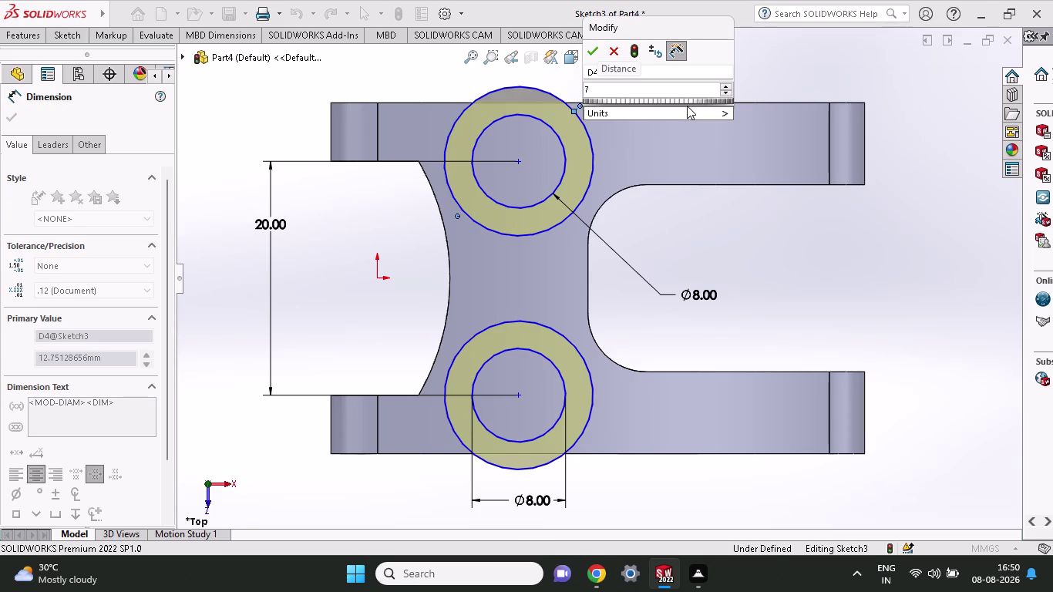
key(BackSpace)
text(1)
text(4)
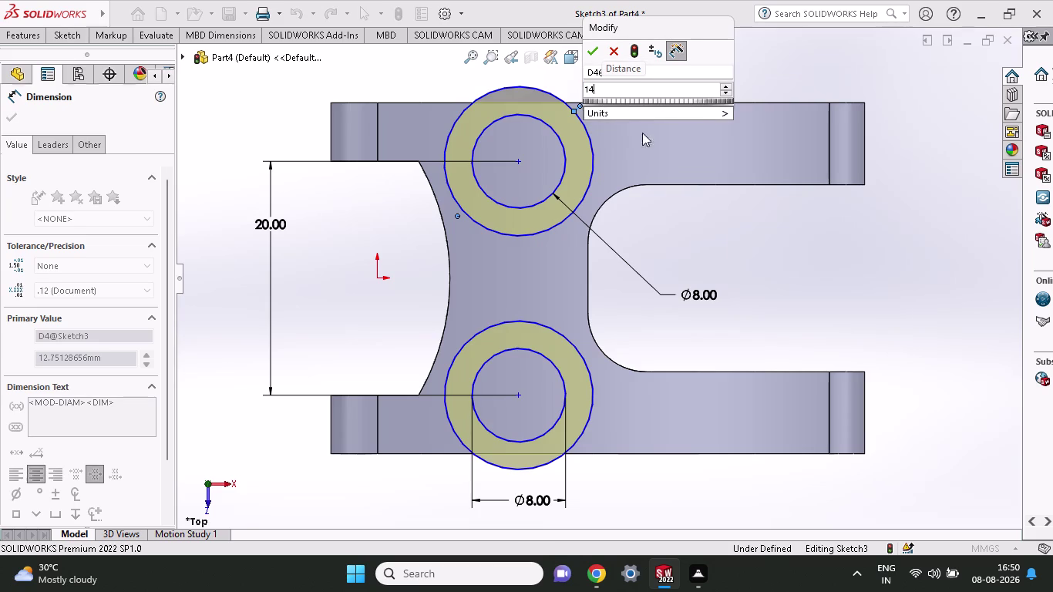
click(594, 54)
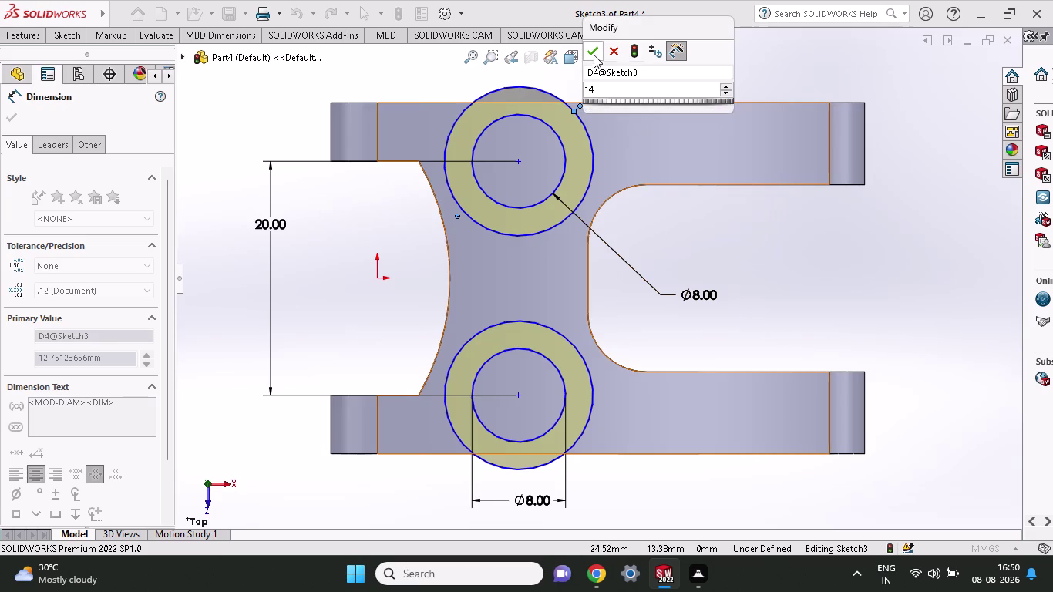
click(576, 437)
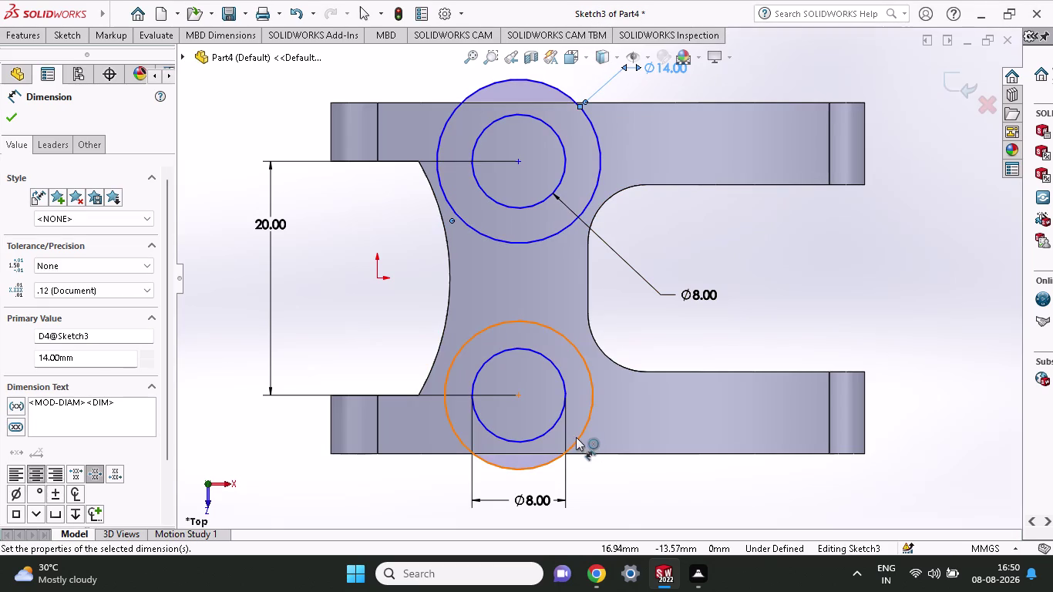
click(612, 487)
text(1)
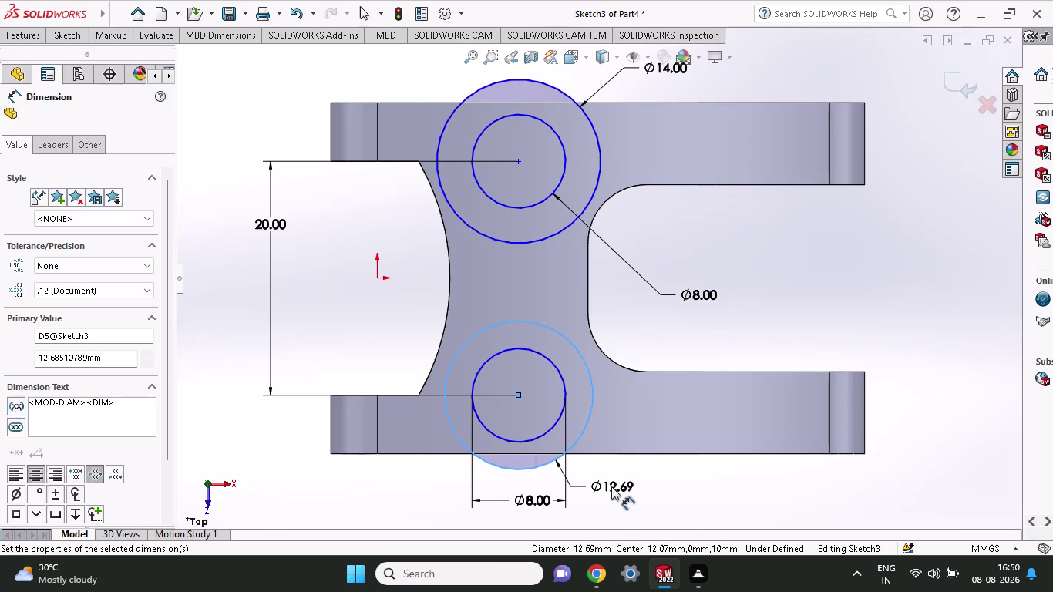
text(4)
click(545, 466)
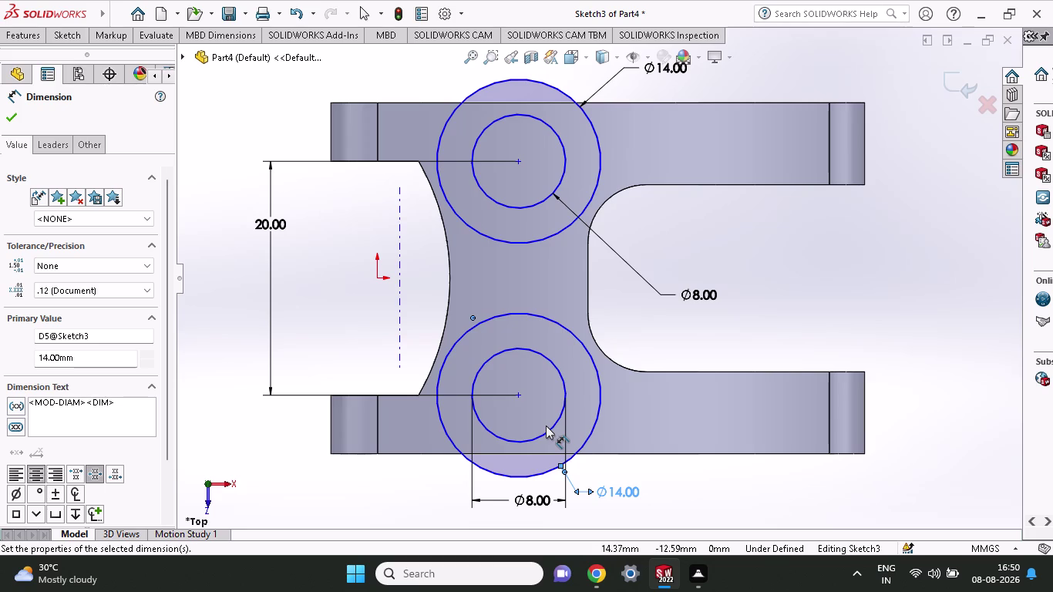
Switch between the Sketch and Features tabs and finish editing the dimension.
click(31, 37)
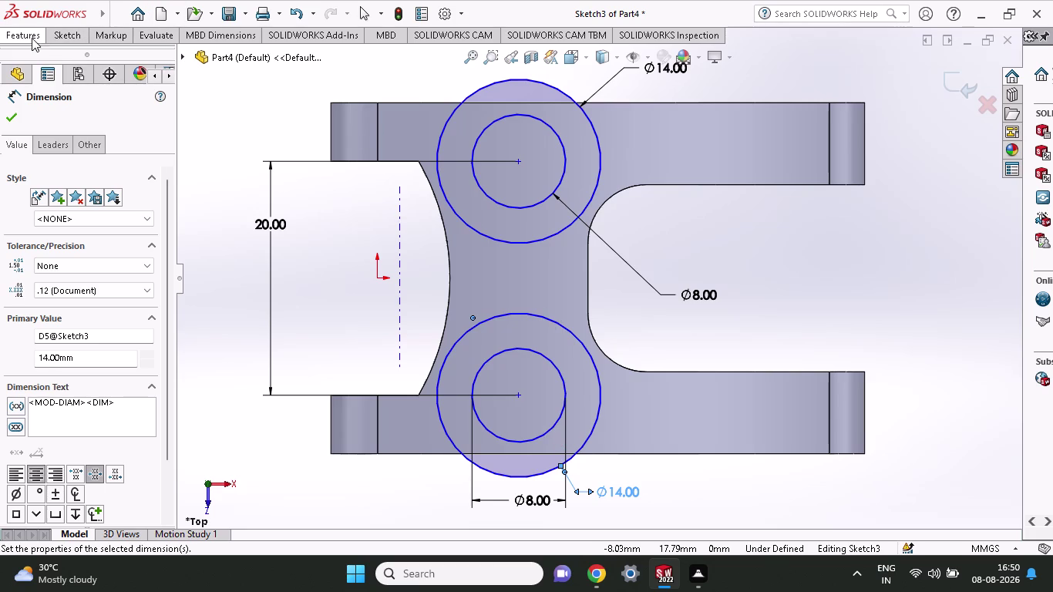
click(85, 38)
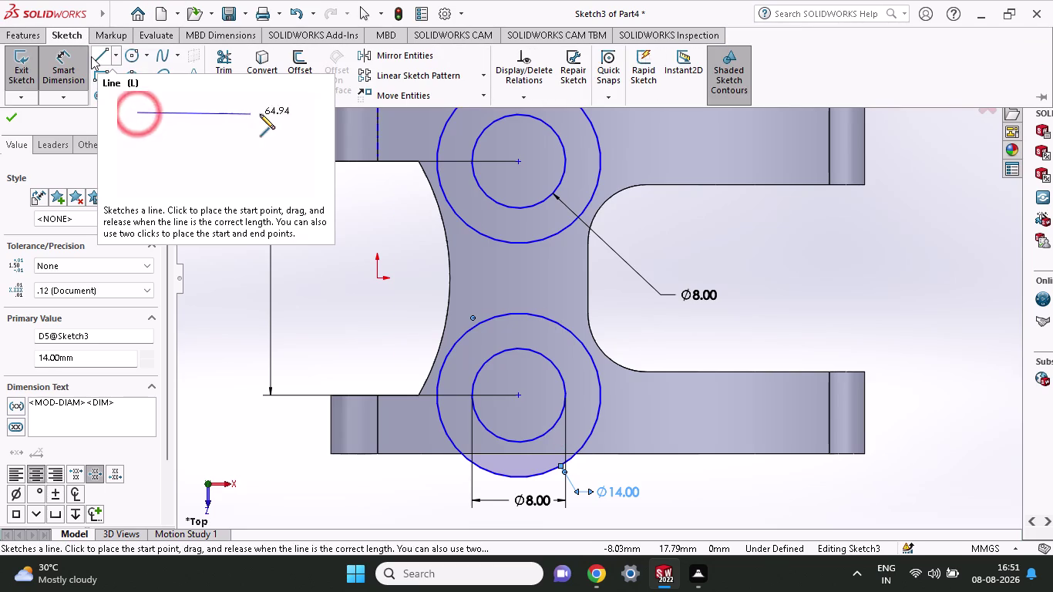
click(41, 37)
click(50, 37)
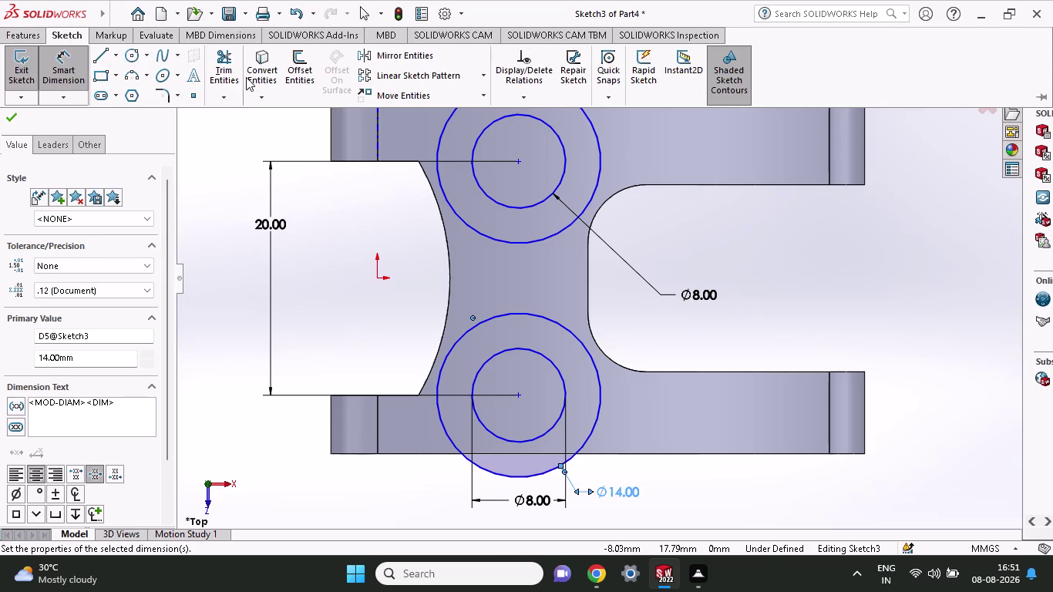
click(16, 38)
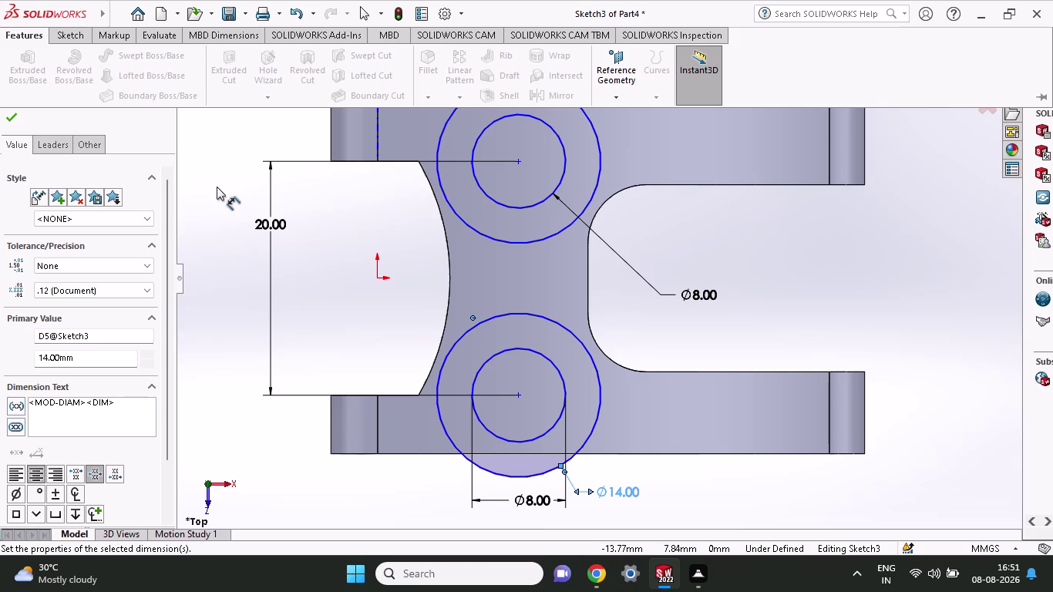
click(11, 117)
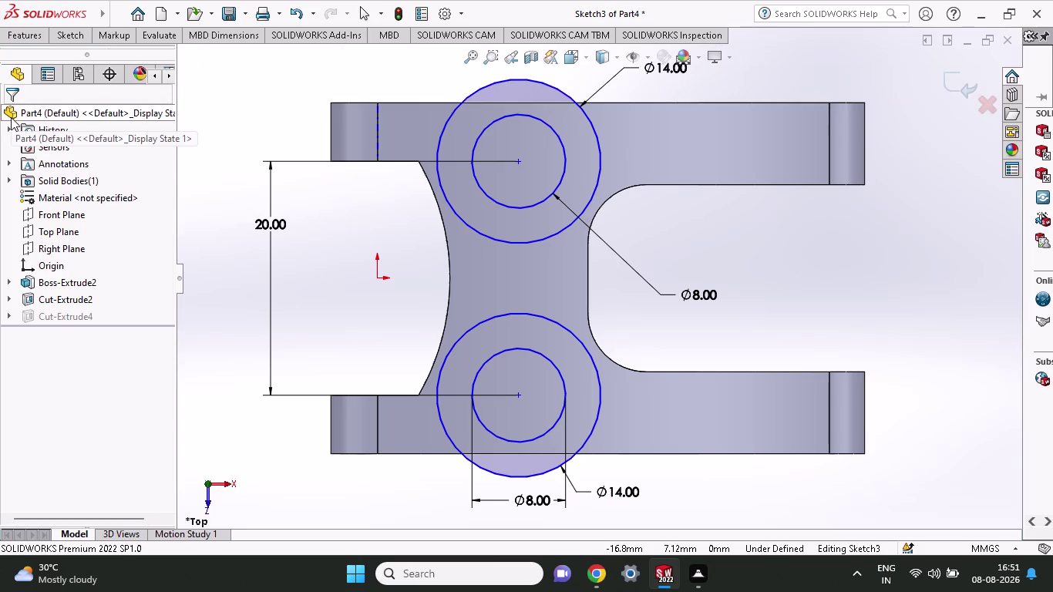
click(34, 39)
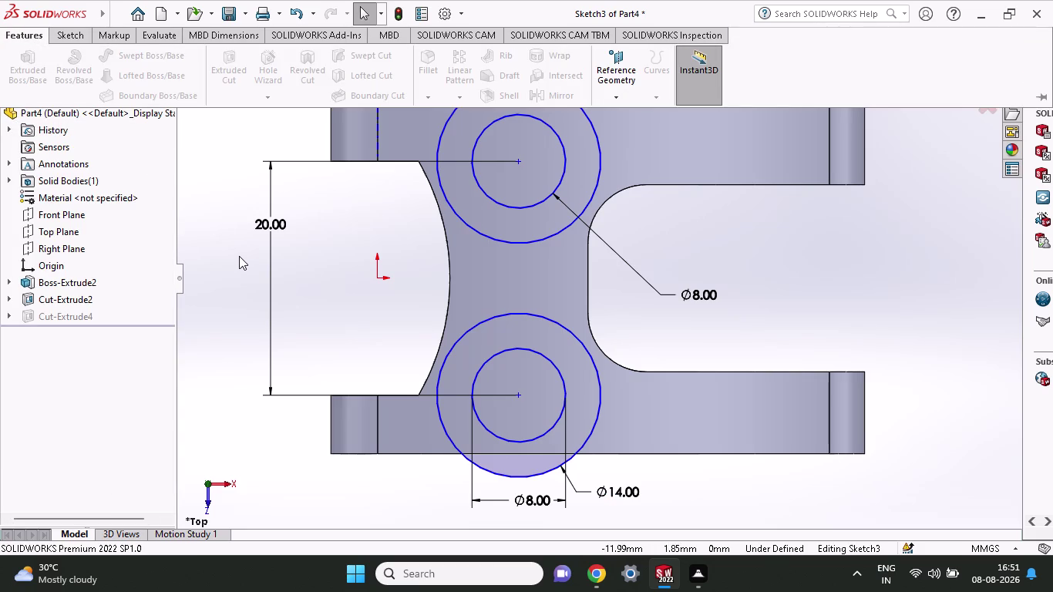
Dismiss the sketch shortcut menu, zoom out, and undo the lower diameter change.
right_click(239, 256)
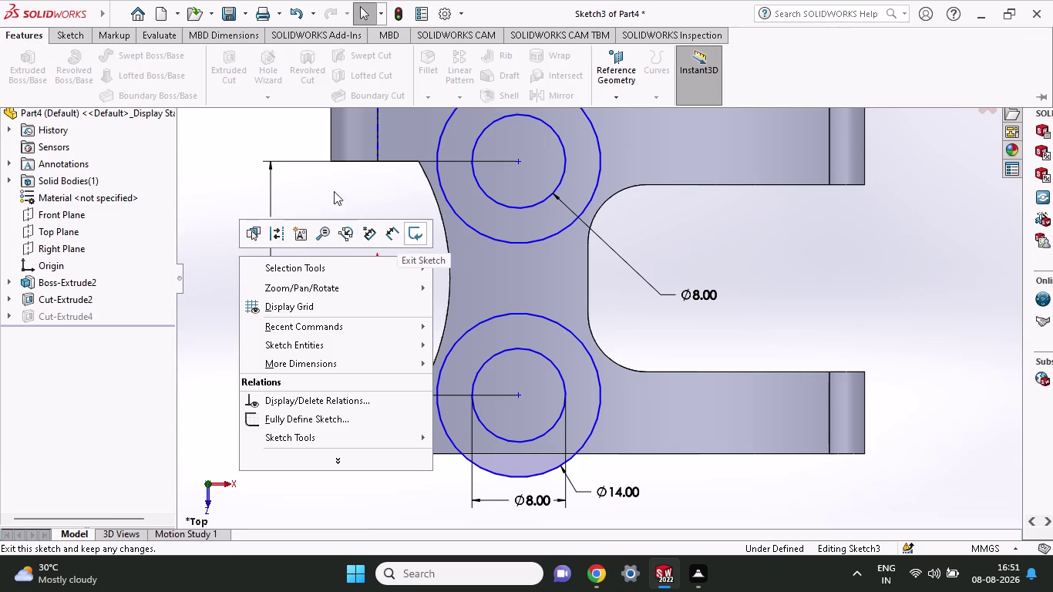
click(315, 187)
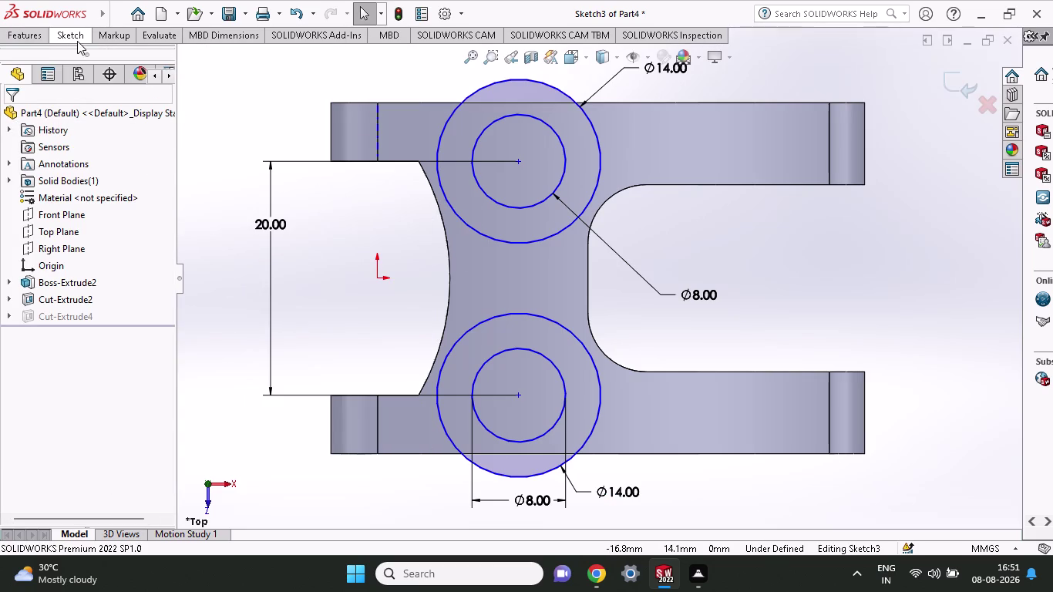
click(77, 41)
click(36, 32)
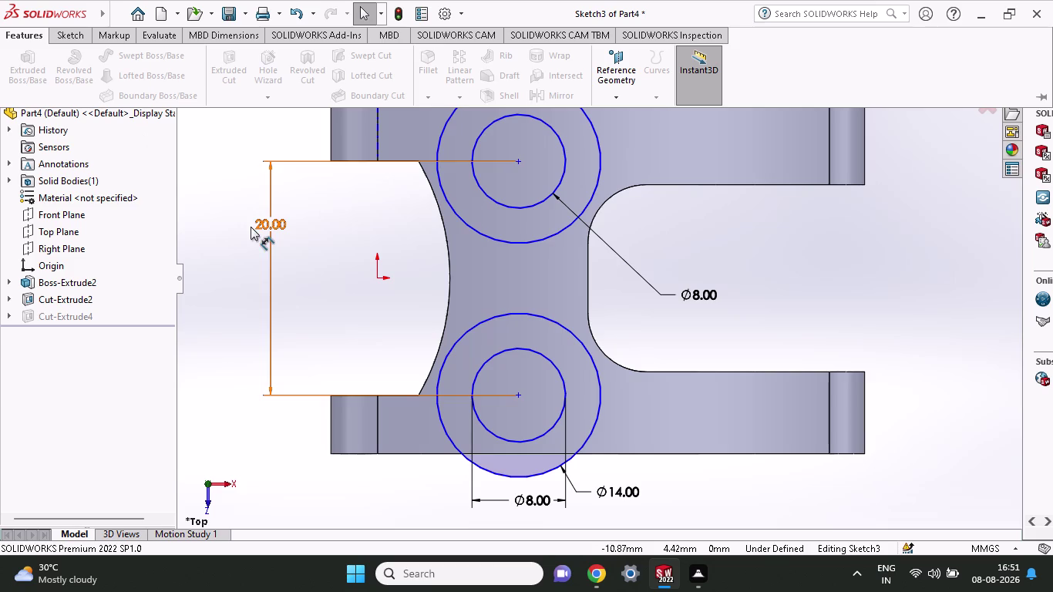
scroll(up, 3)
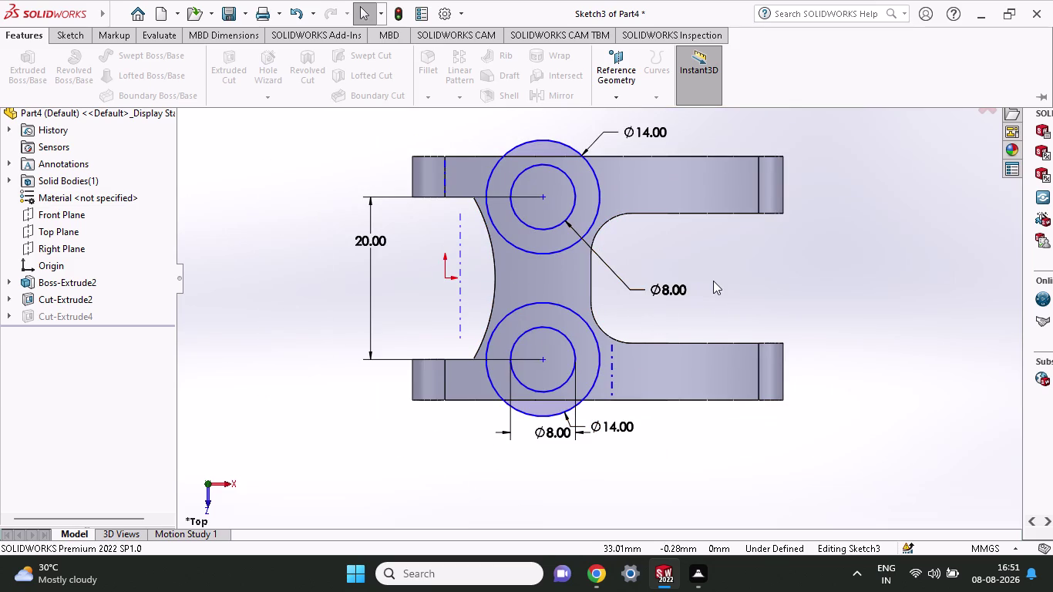
key(ctrl+z)
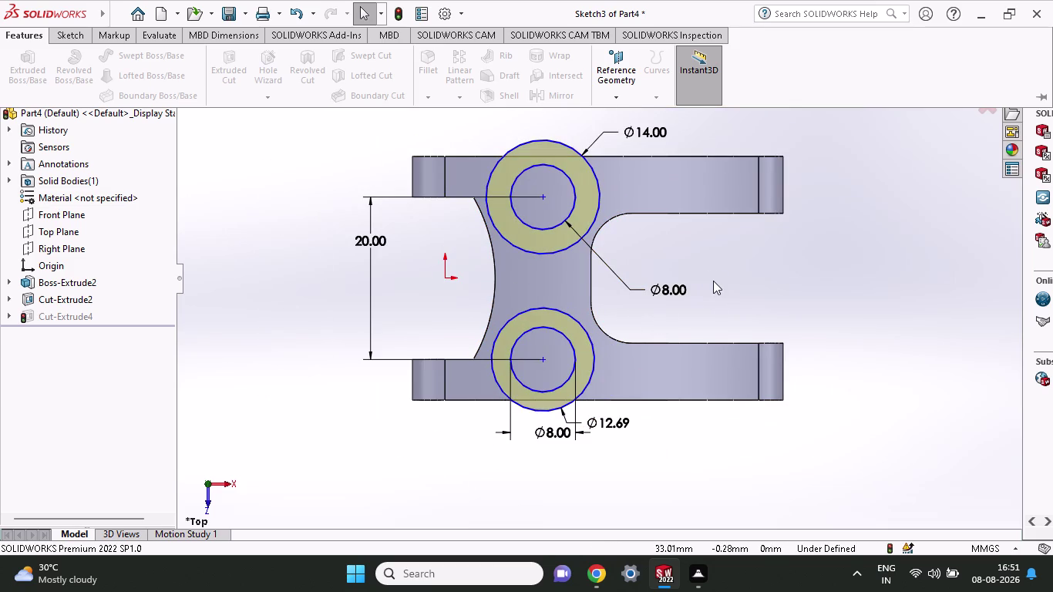
Orbit to an angled view and change the lower Ø12.69 outer circle to 14.
middle_drag(697, 291, 700, 230)
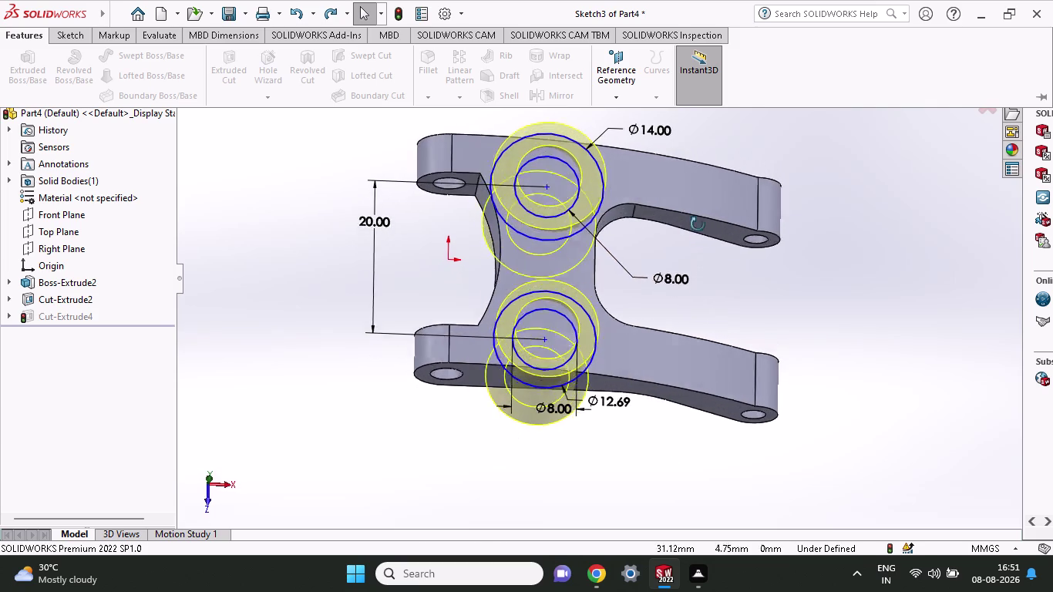
middle_drag(700, 231, 696, 215)
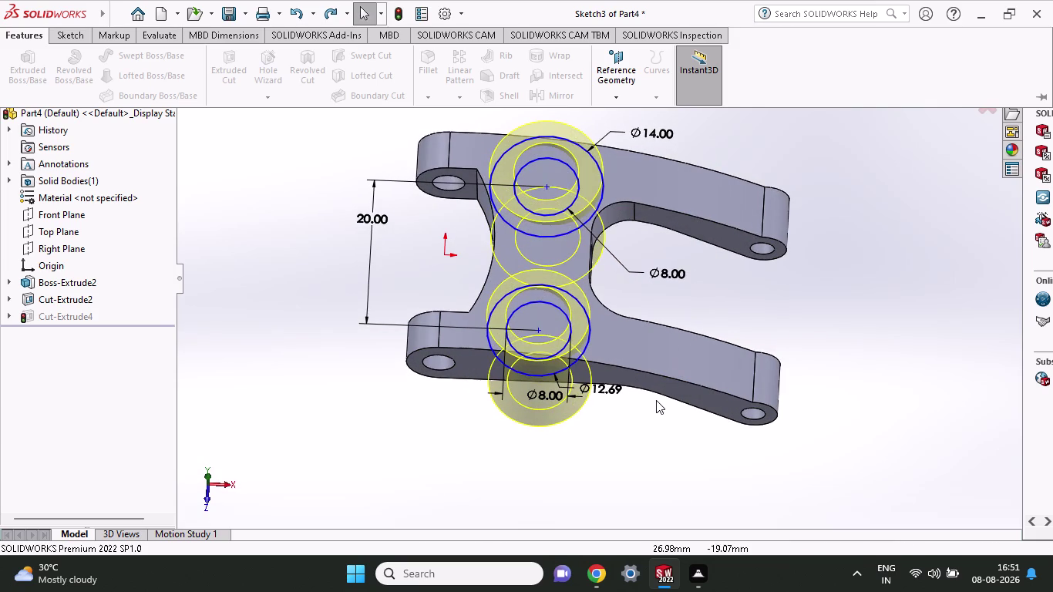
double_click(602, 393)
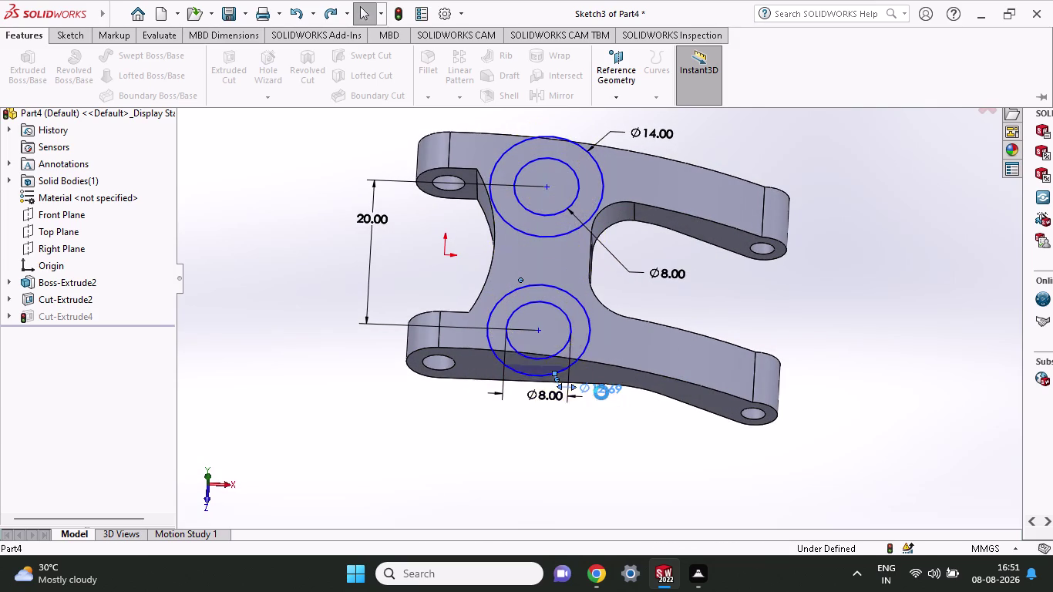
text(14)
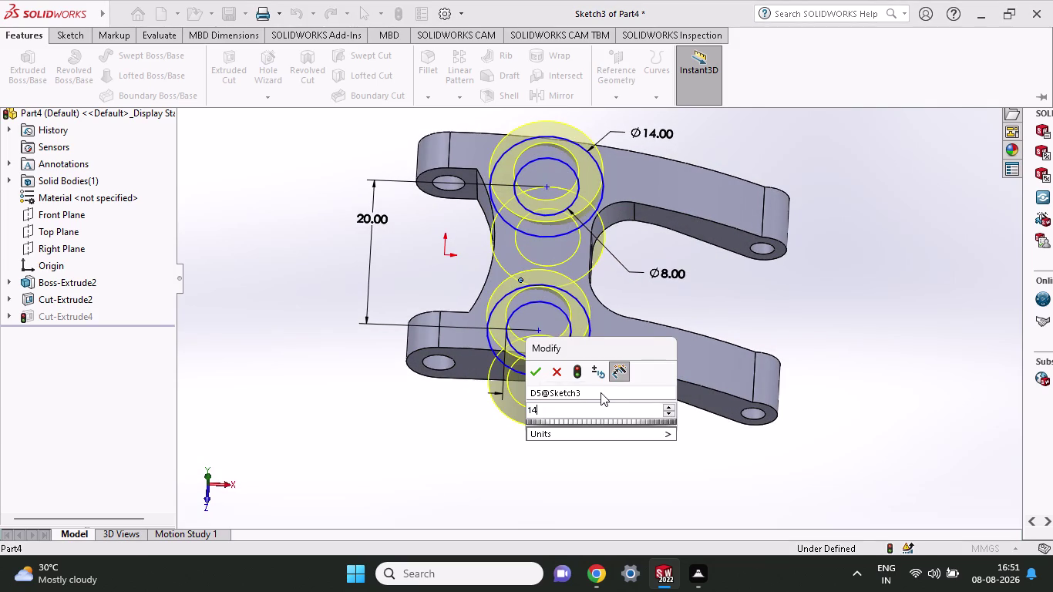
click(533, 368)
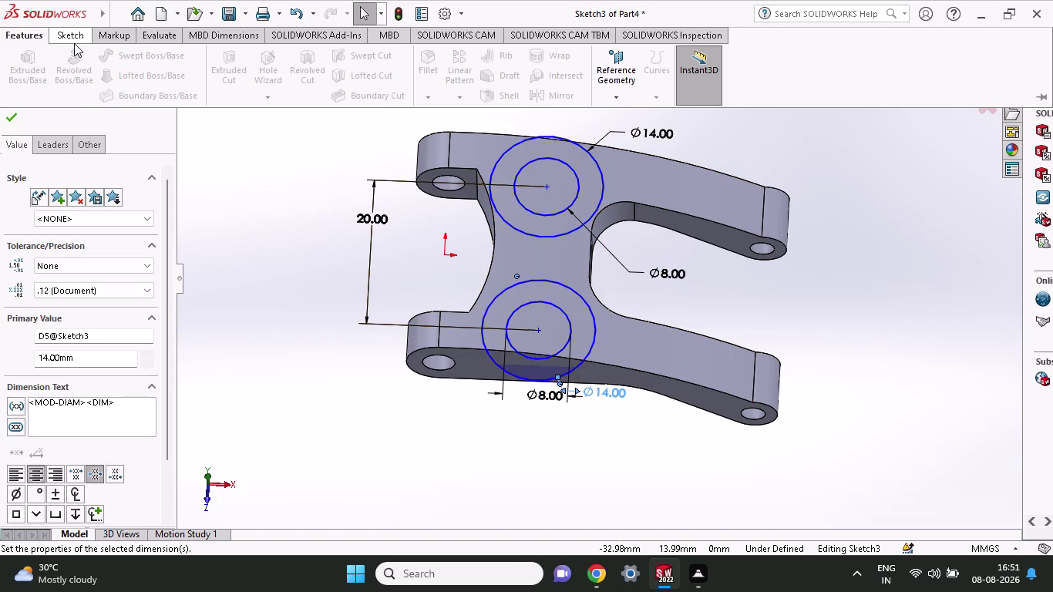
click(6, 117)
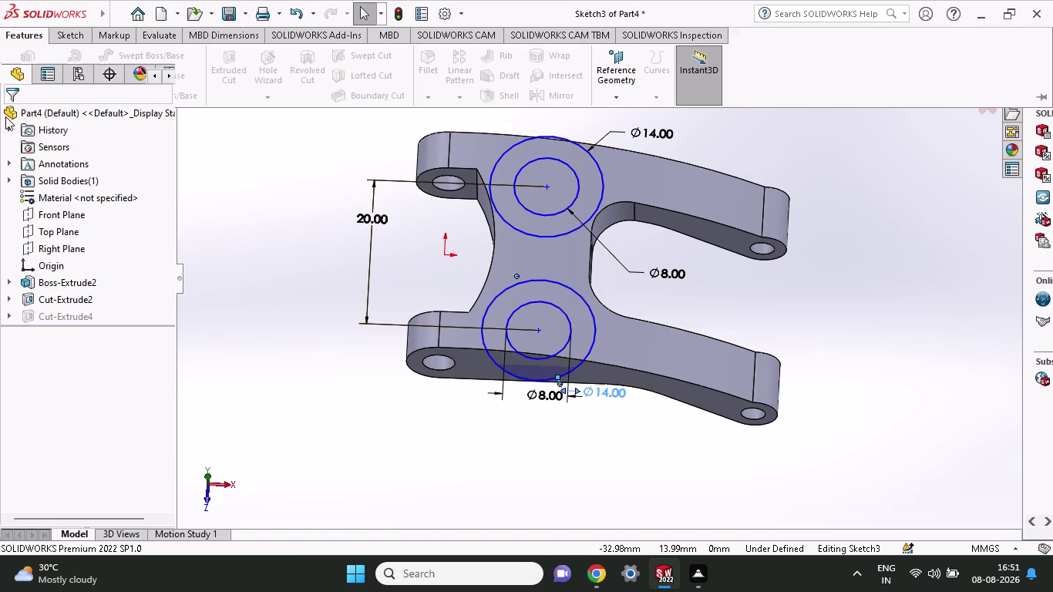
click(21, 40)
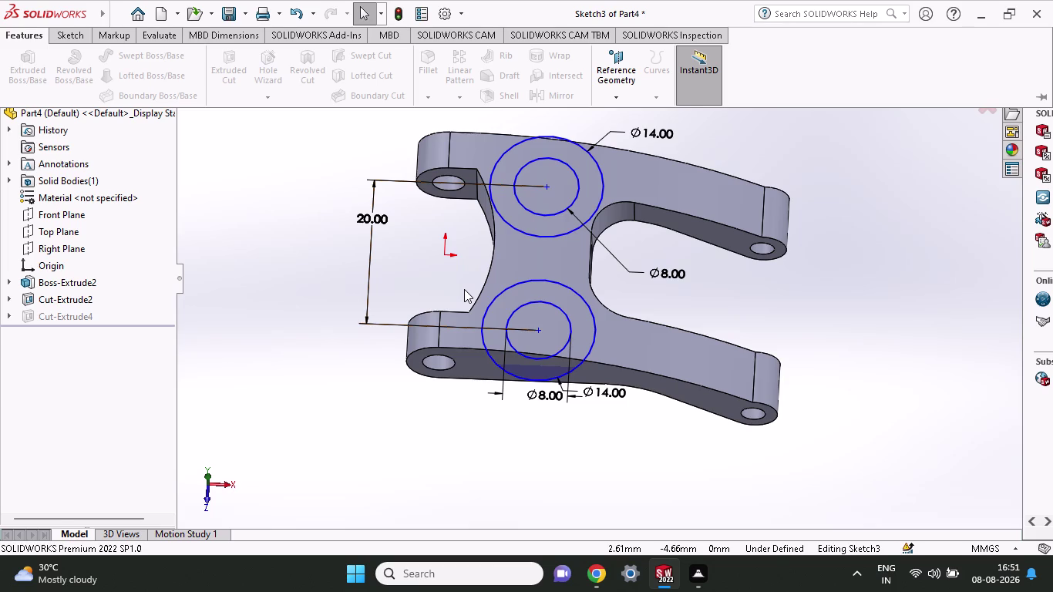
Undo seven times to back out of the circle sketch edits to the part.
key(ctrl+z)
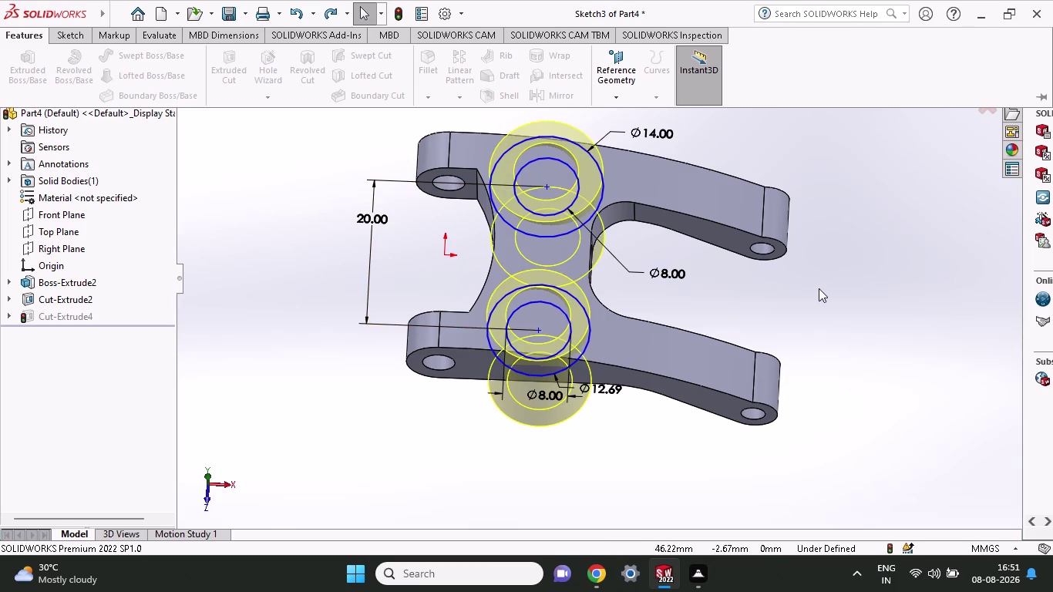
key(ctrl+z)
key(ctrl+z)
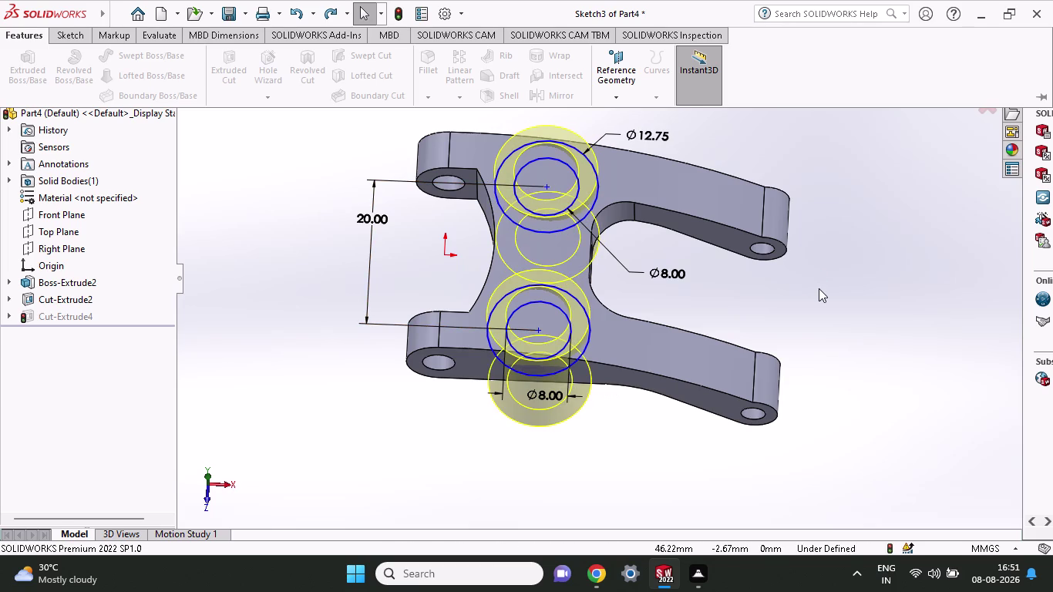
key(ctrl+z)
key(ctrl+z)
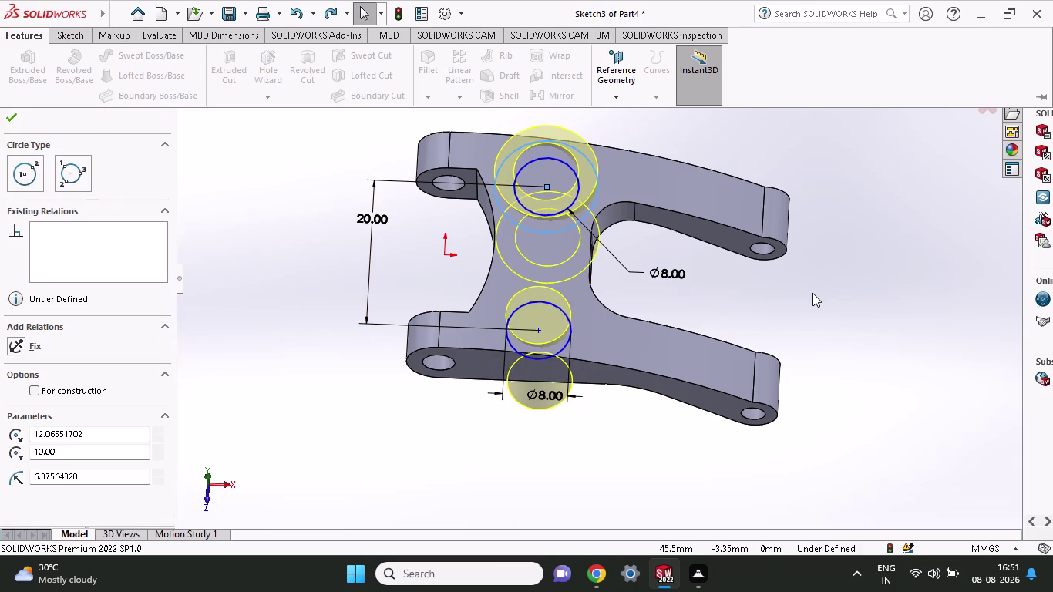
key(ctrl+z)
key(ctrl+z)
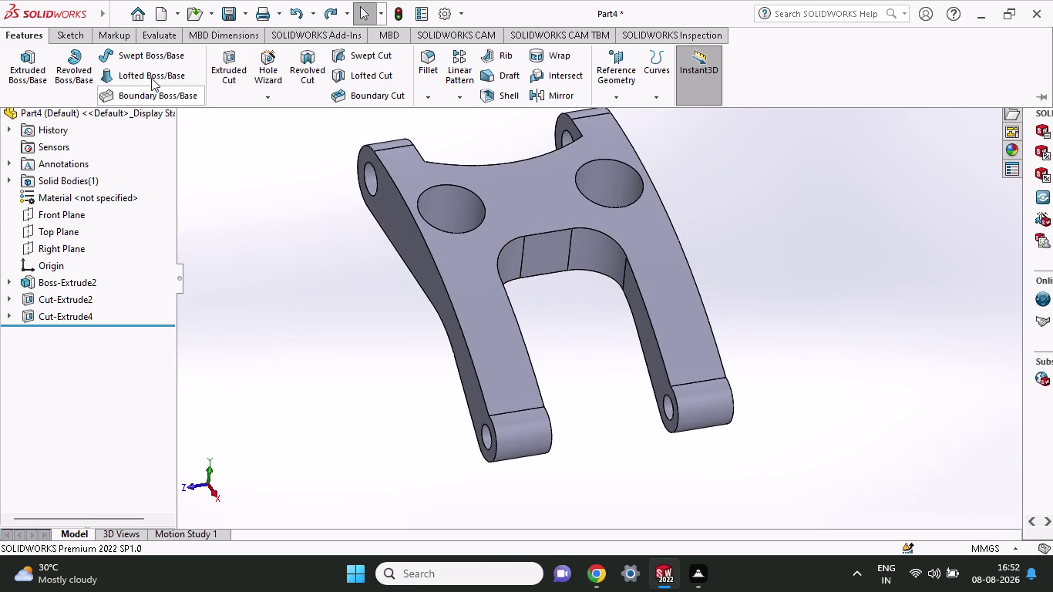
Start a new sketch on the Top Plane from the feature tree with Circle active.
click(67, 38)
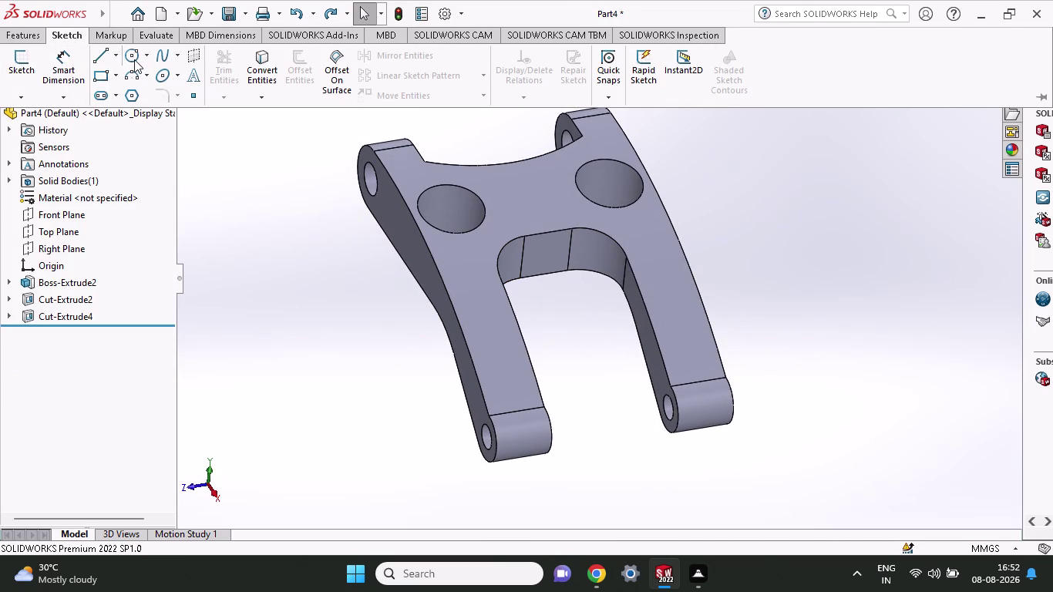
click(134, 59)
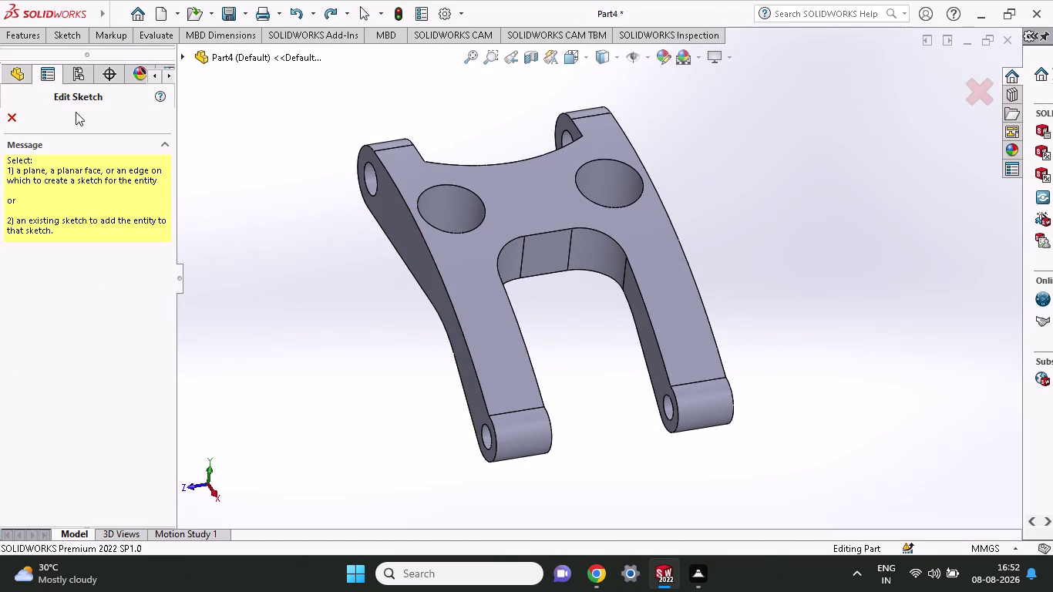
click(25, 30)
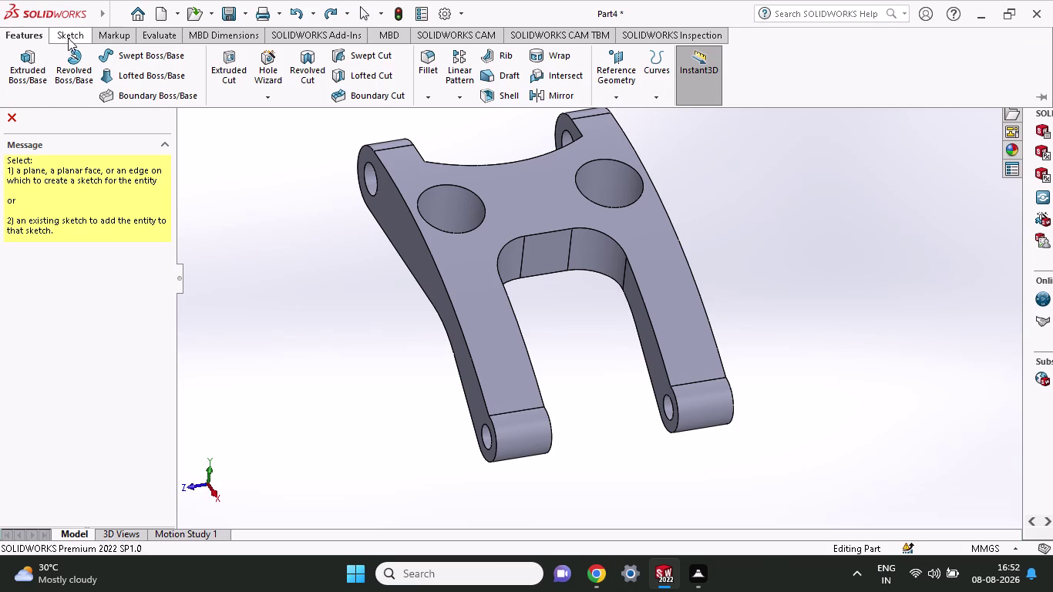
click(68, 38)
click(37, 32)
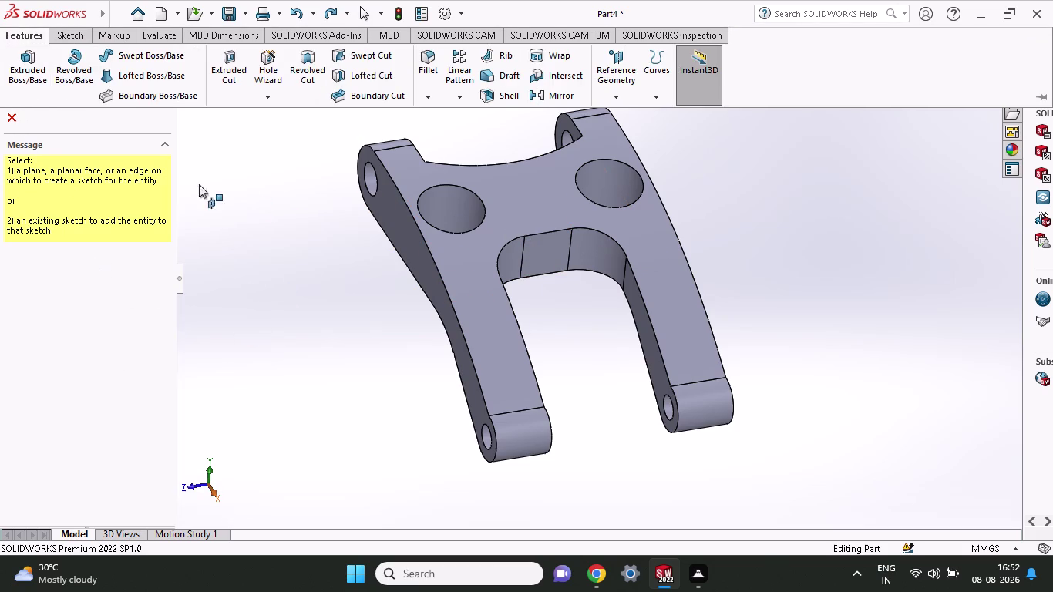
right_click(259, 189)
click(241, 235)
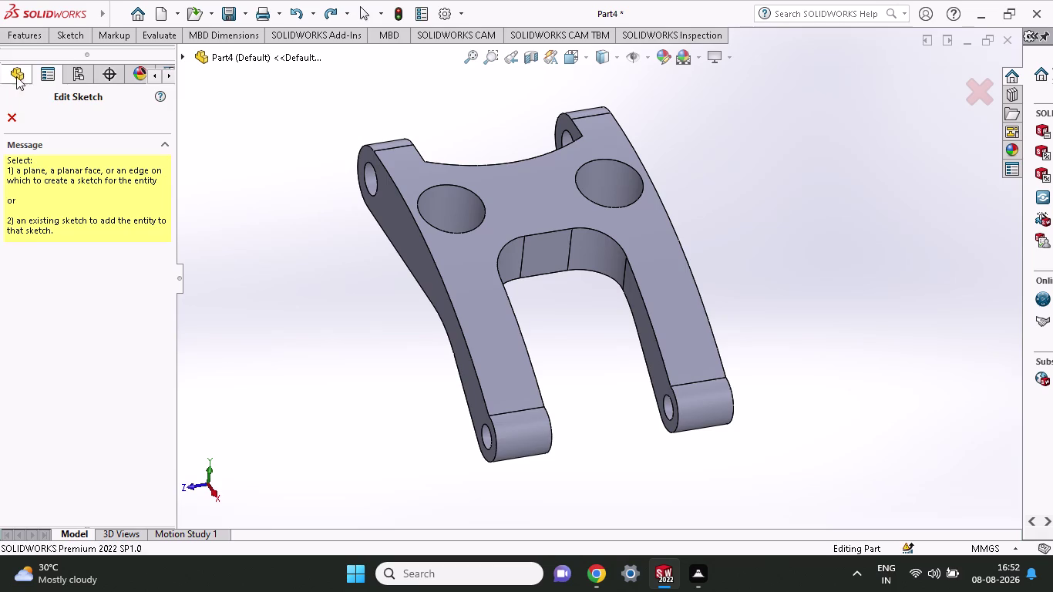
click(16, 73)
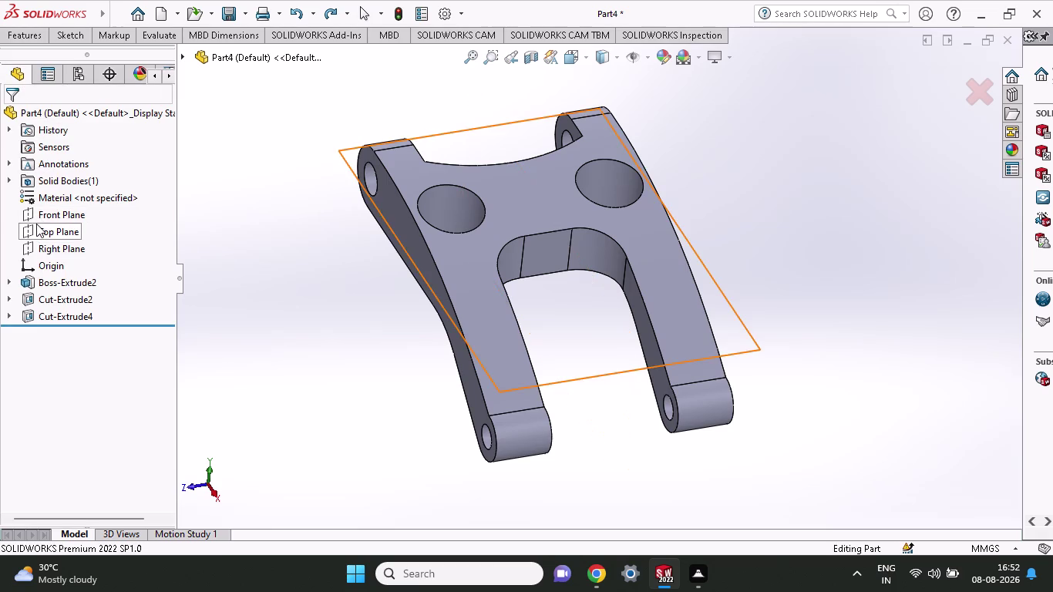
click(36, 224)
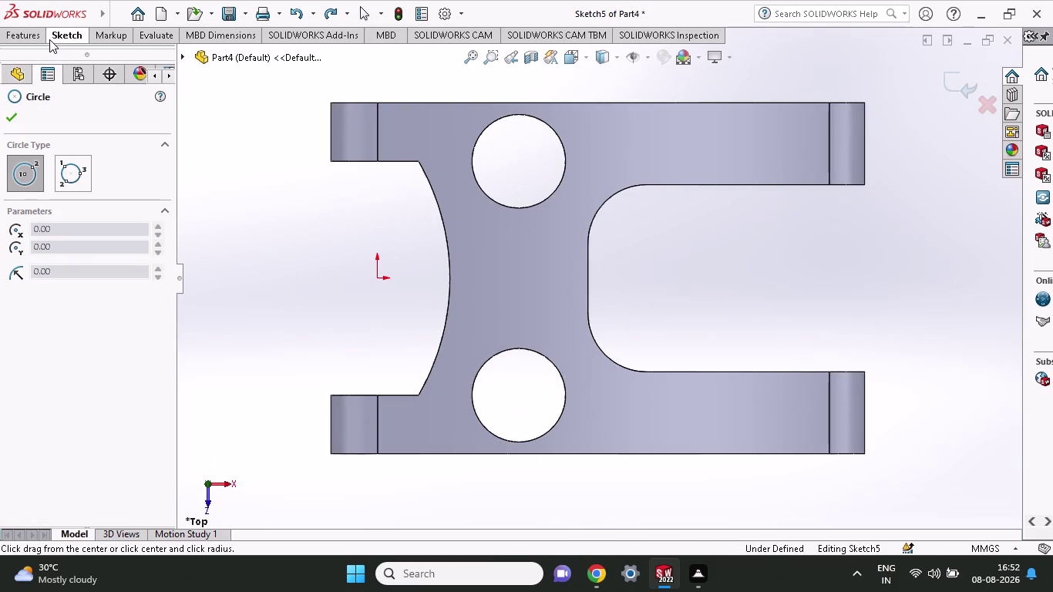
Draw two circles centred on the upper and lower holes, ringing each hole.
click(49, 39)
click(139, 60)
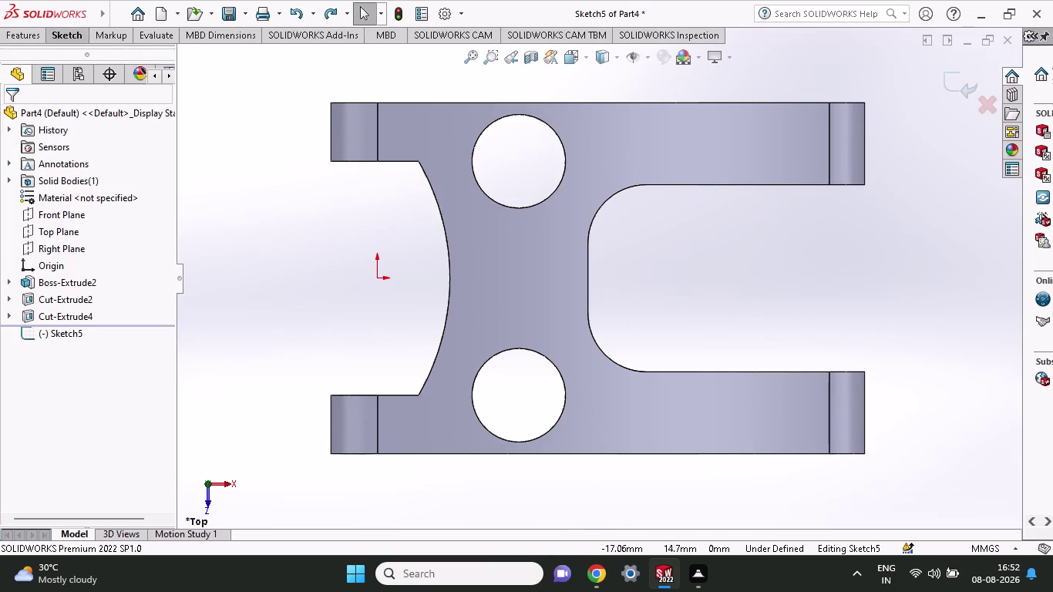
click(72, 32)
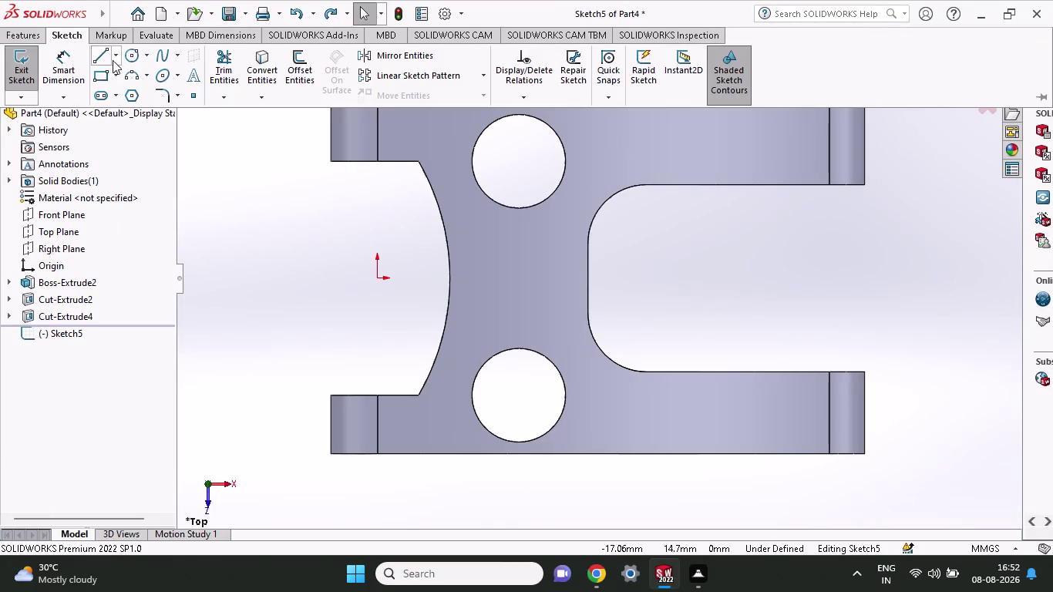
click(134, 60)
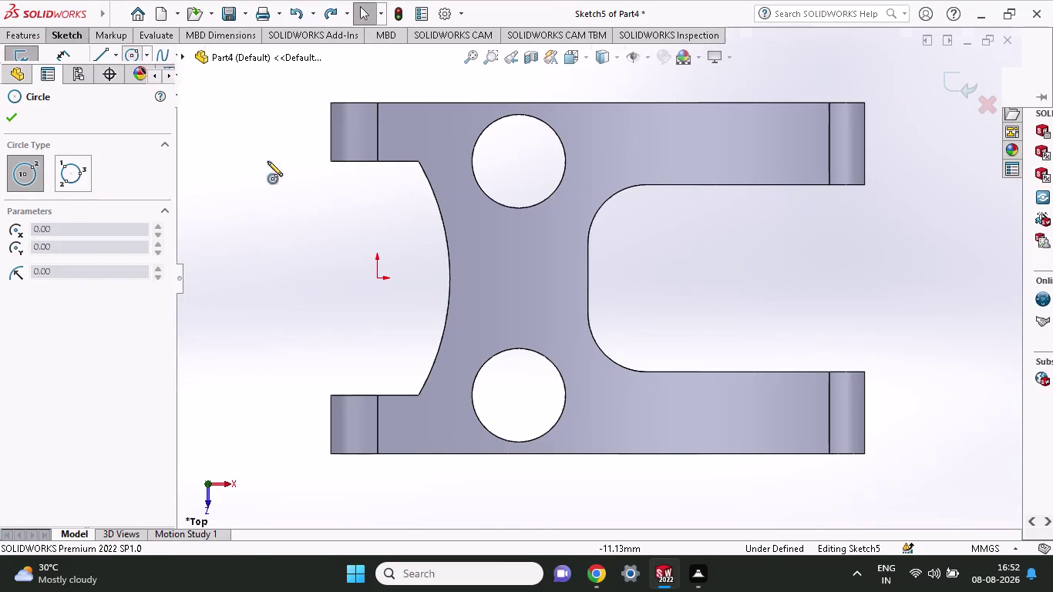
click(516, 160)
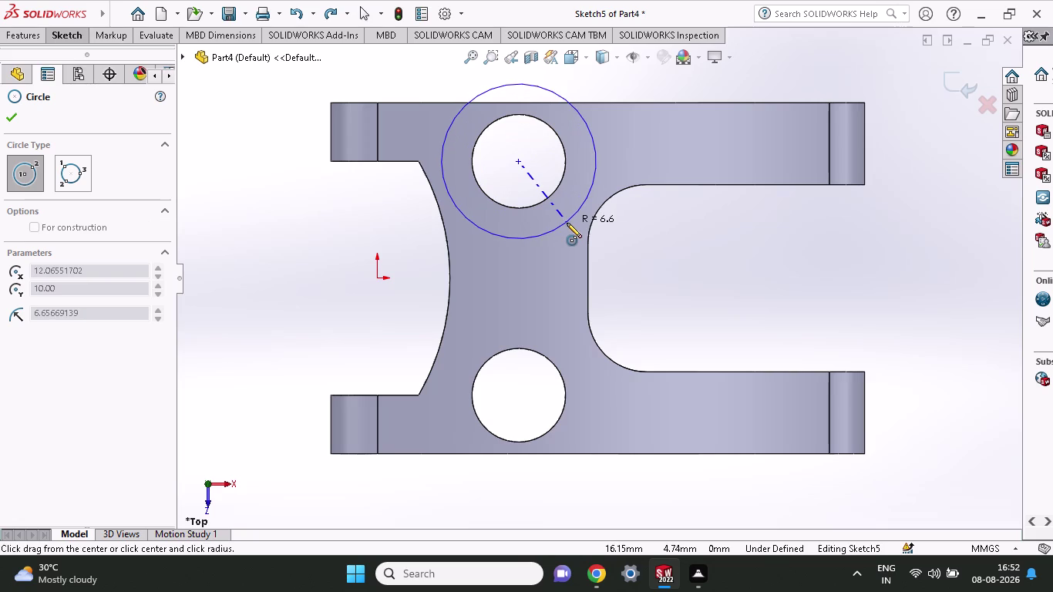
click(567, 222)
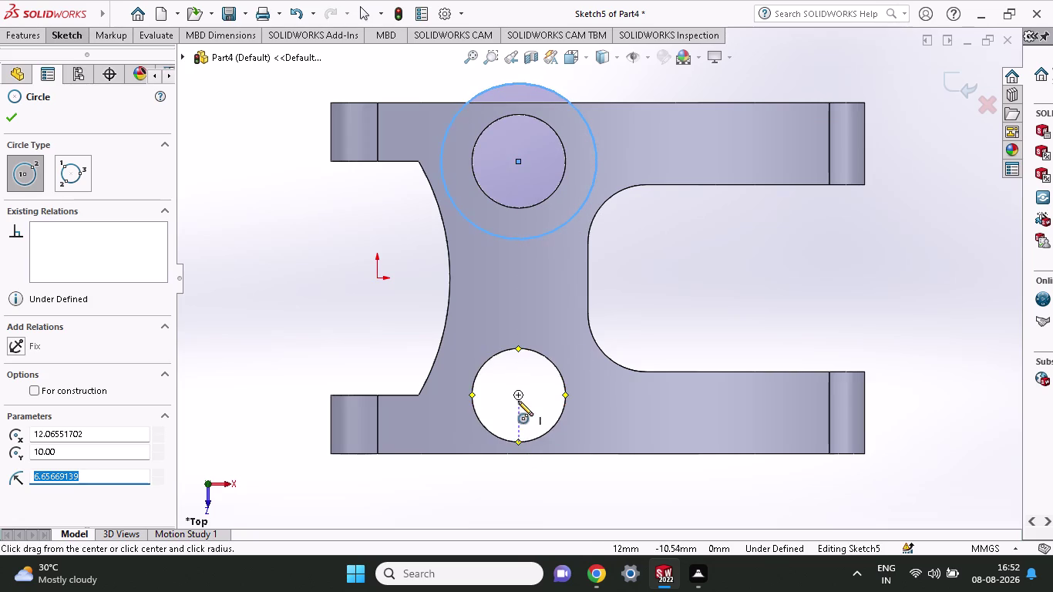
click(516, 395)
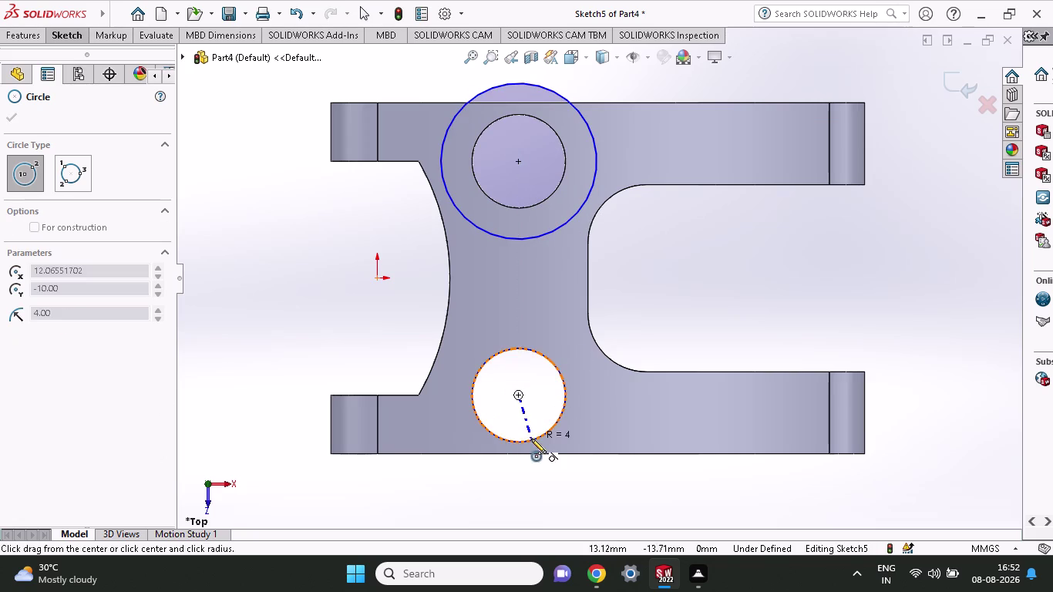
click(538, 475)
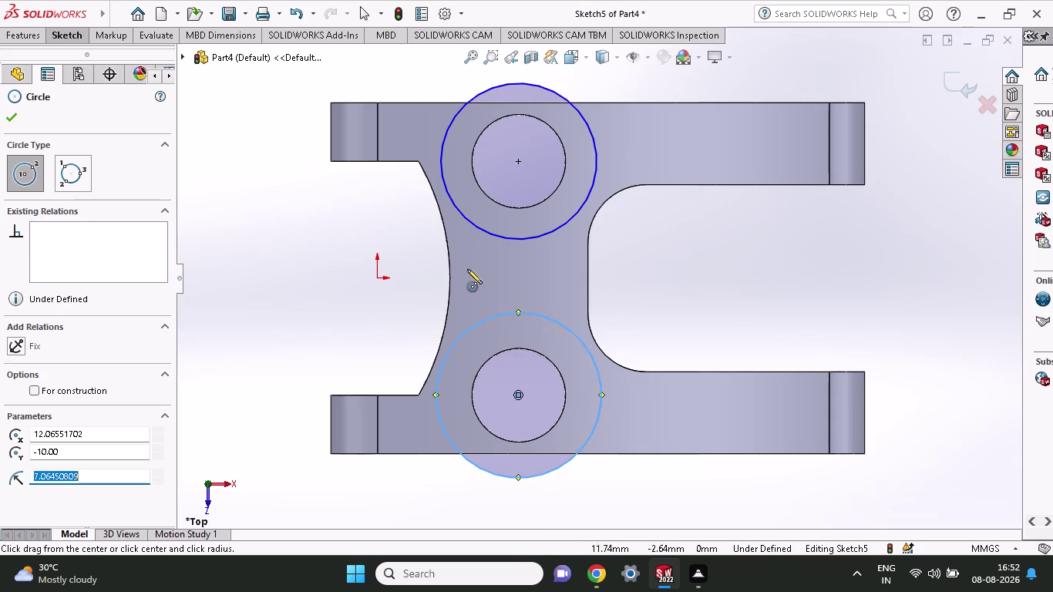
click(73, 31)
click(73, 68)
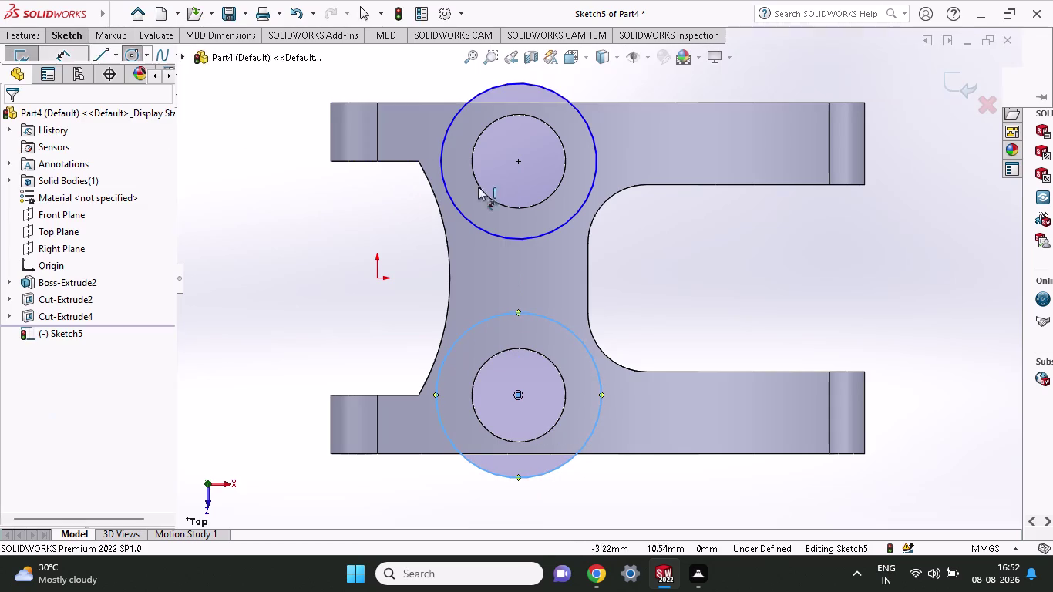
Dimension the top circle's diameter as 14 mm.
click(565, 226)
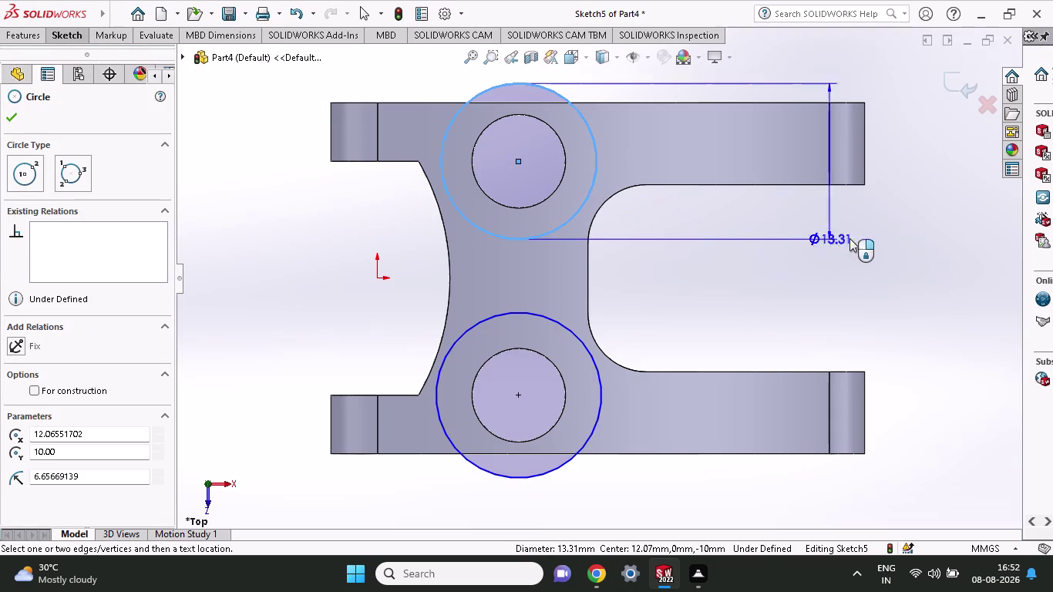
click(850, 238)
text(1)
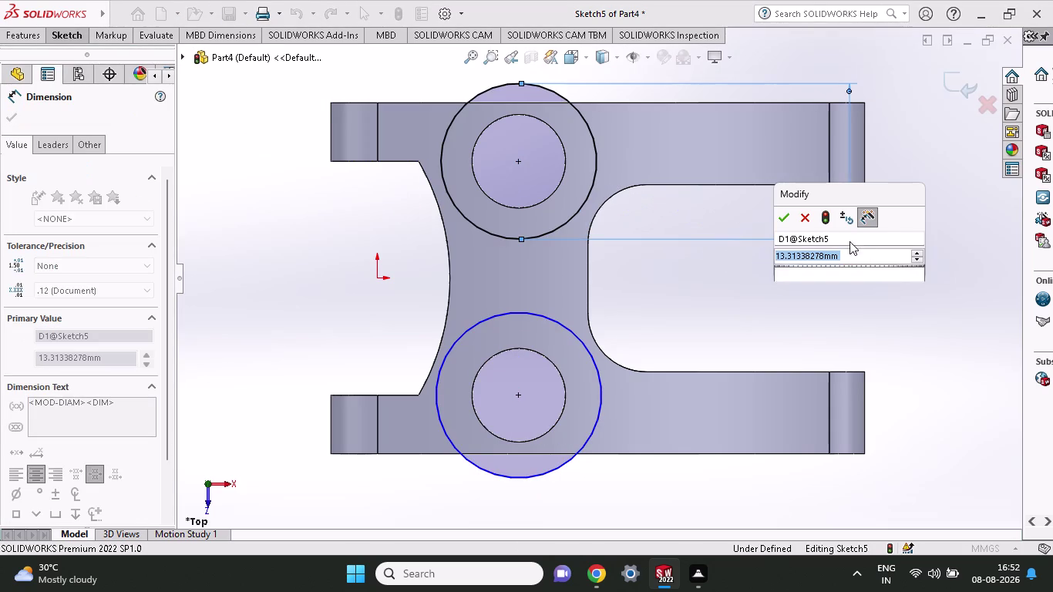
text(1)
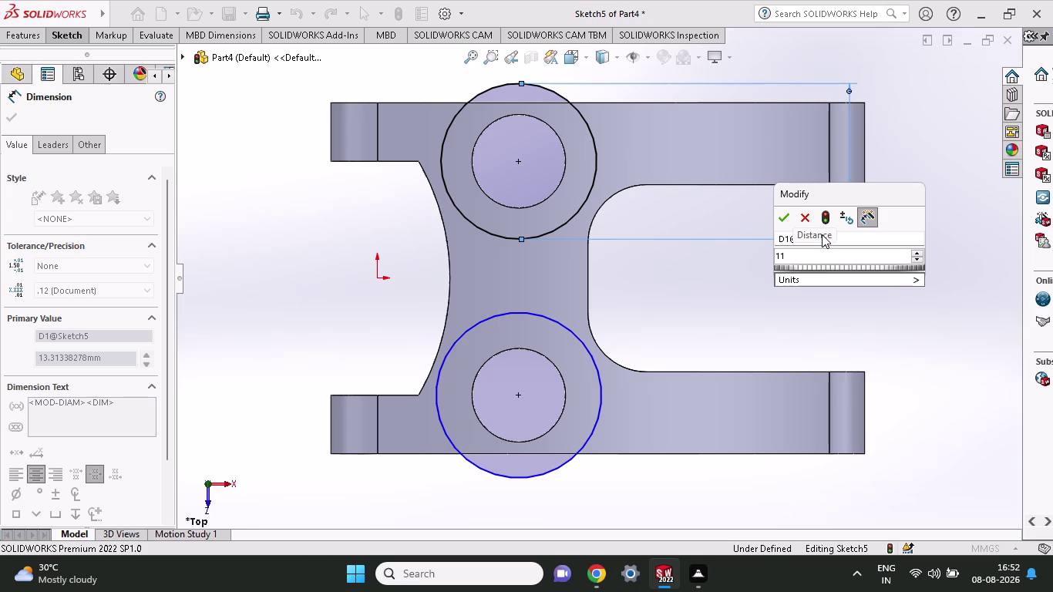
key(BackSpace)
key(4)
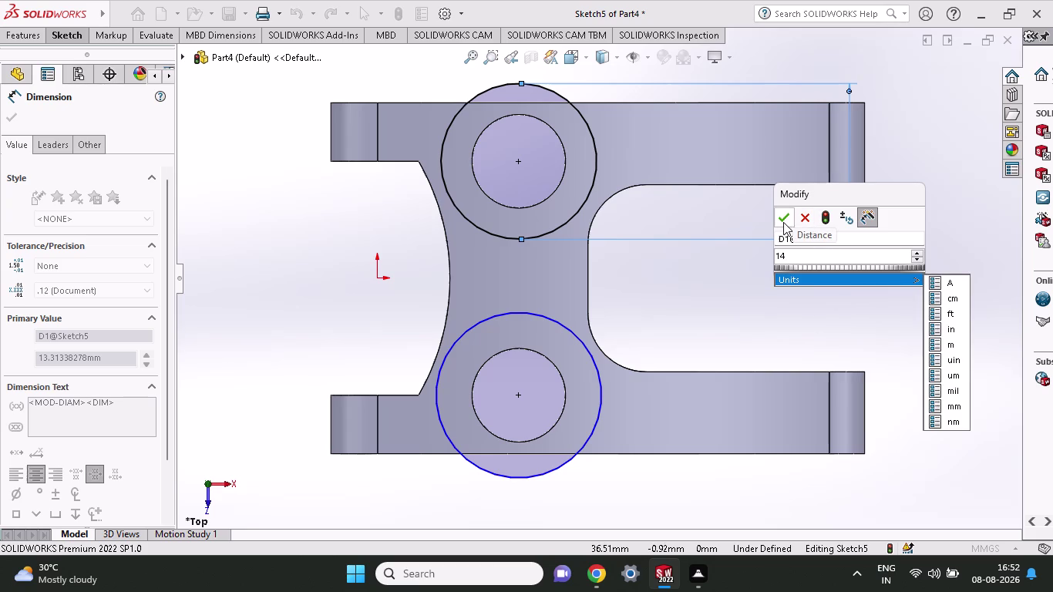
click(784, 222)
Dimension the bottom circle's diameter as 14 mm.
click(595, 426)
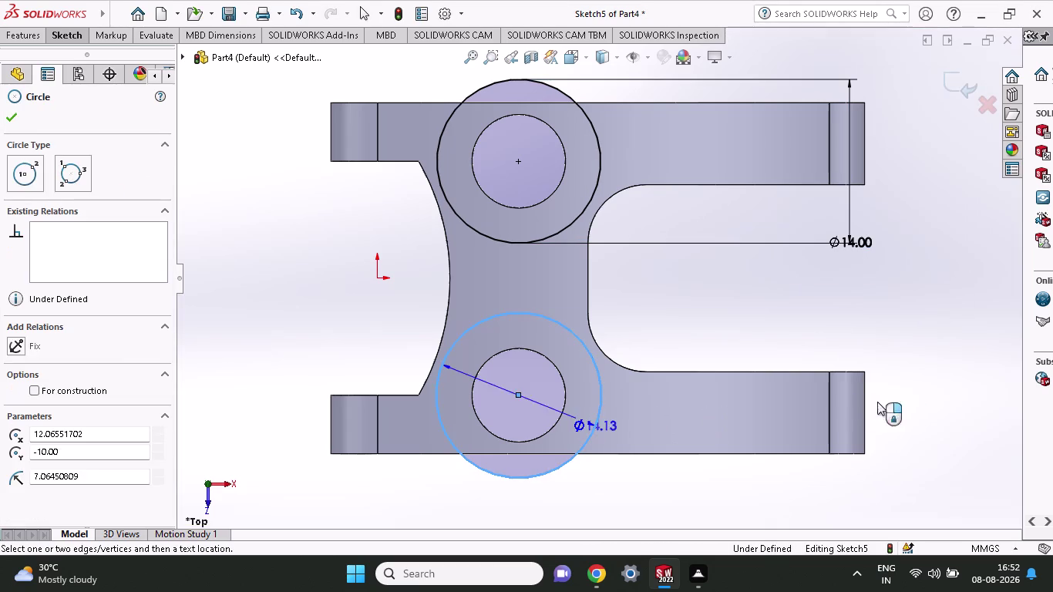
click(915, 402)
text(1)
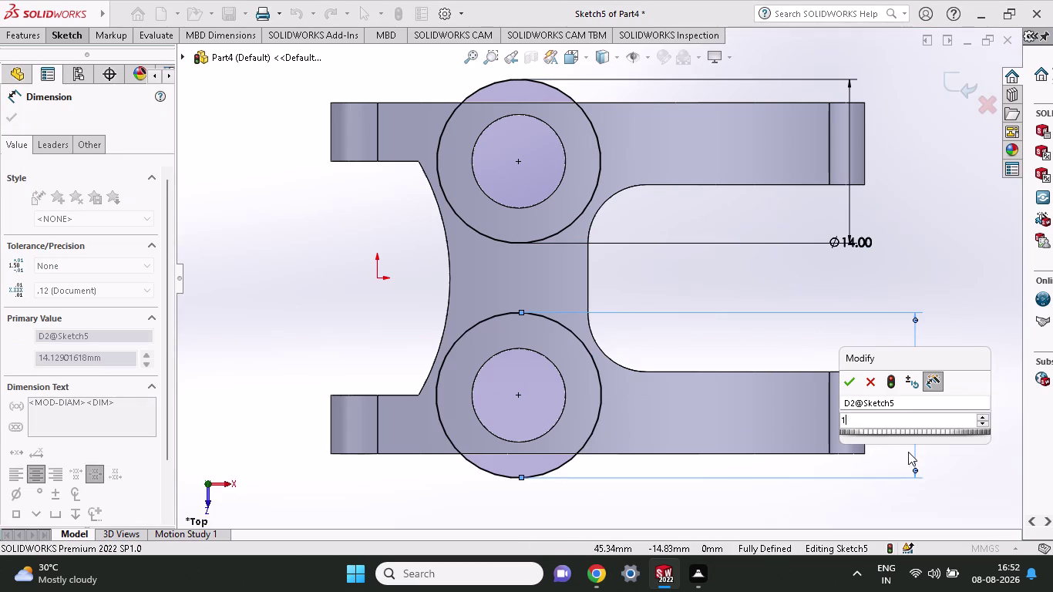
text(4)
click(848, 381)
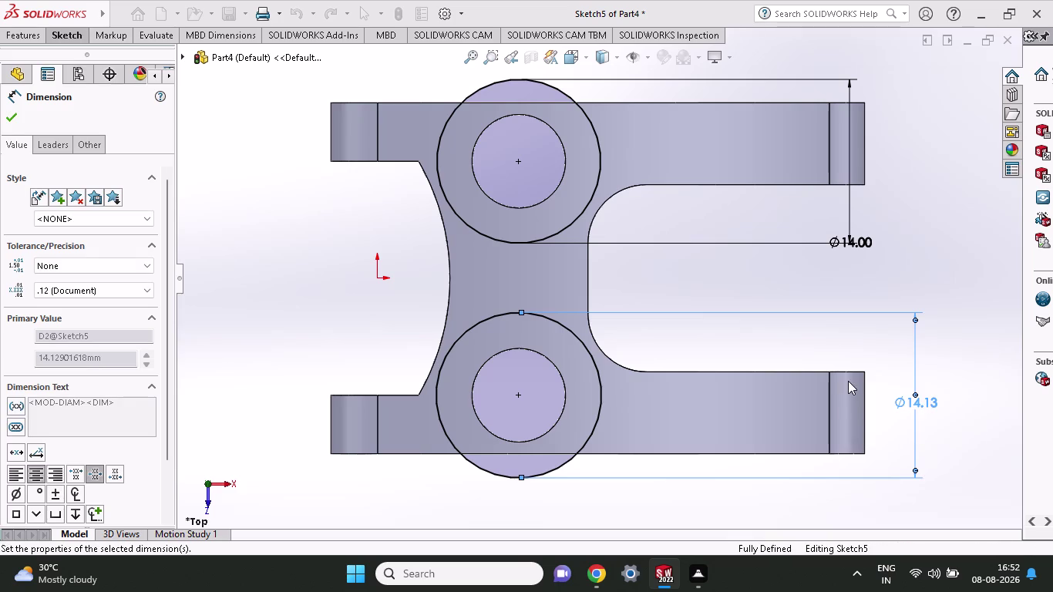
click(13, 38)
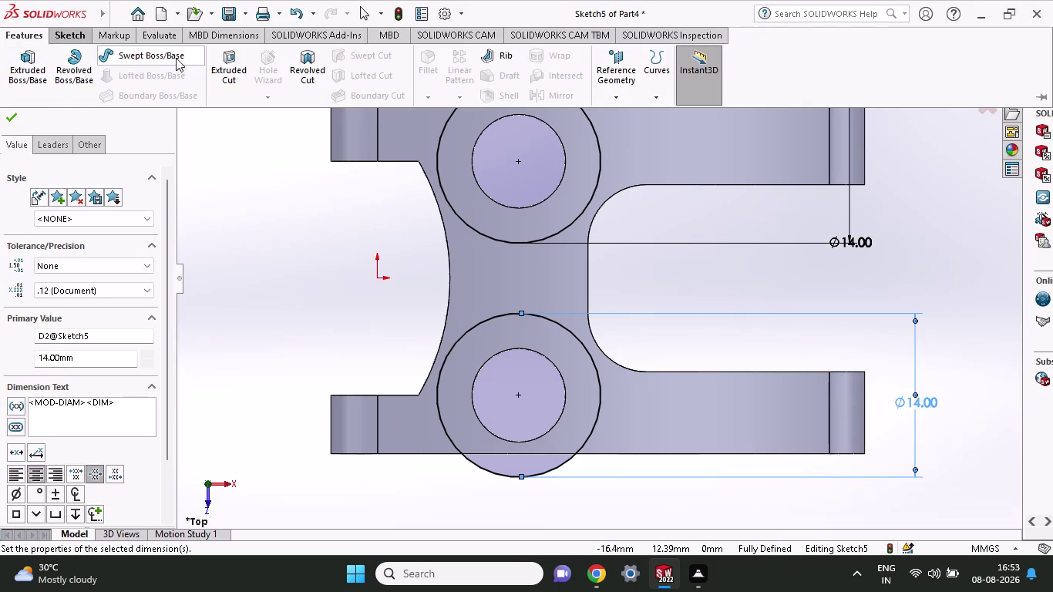
click(32, 73)
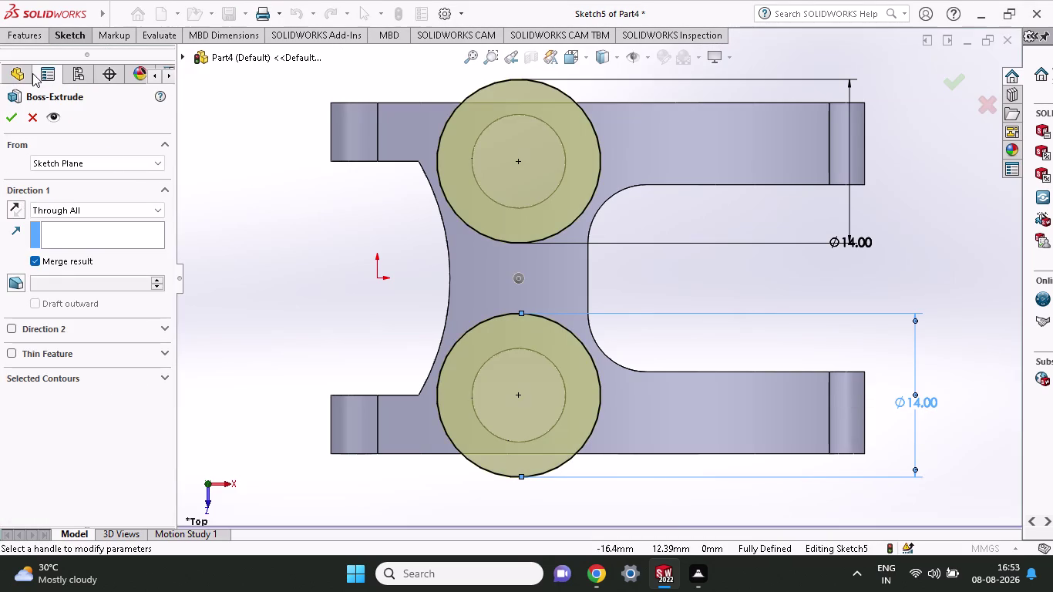
middle_drag(233, 295, 228, 154)
middle_drag(229, 154, 230, 138)
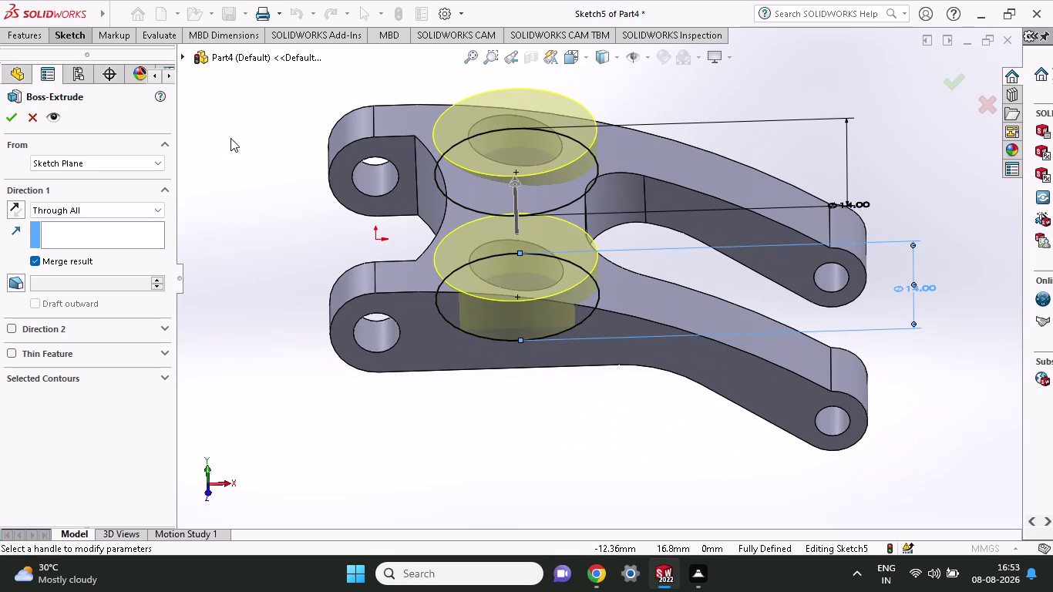
click(93, 211)
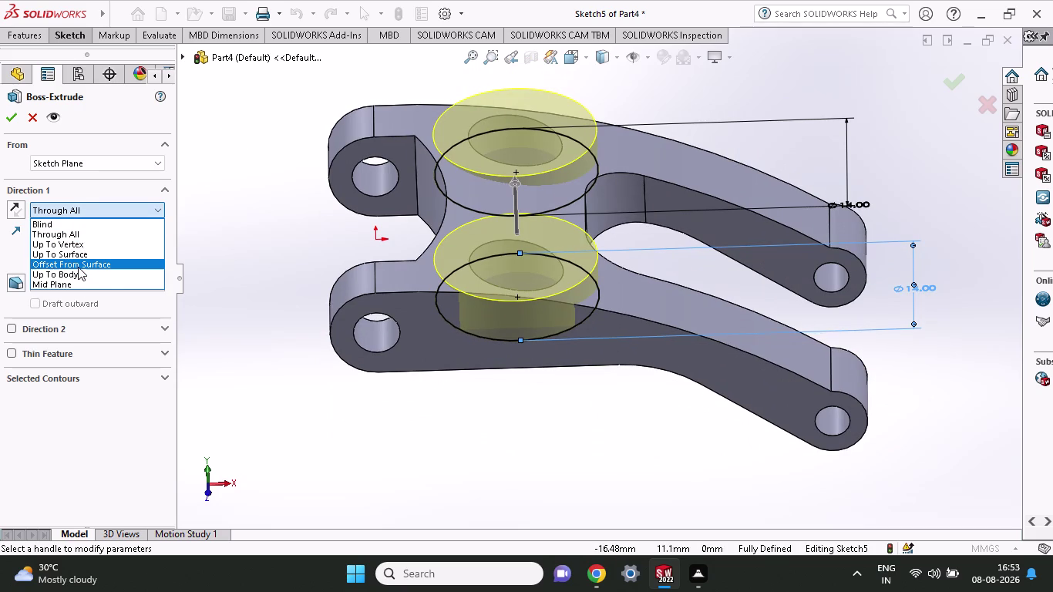
click(78, 250)
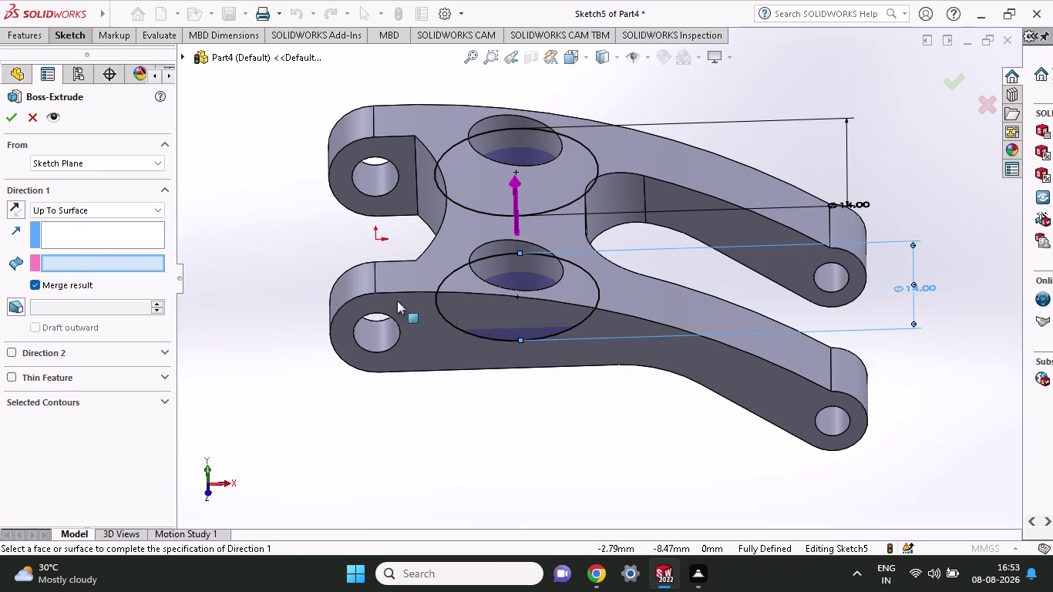
click(9, 121)
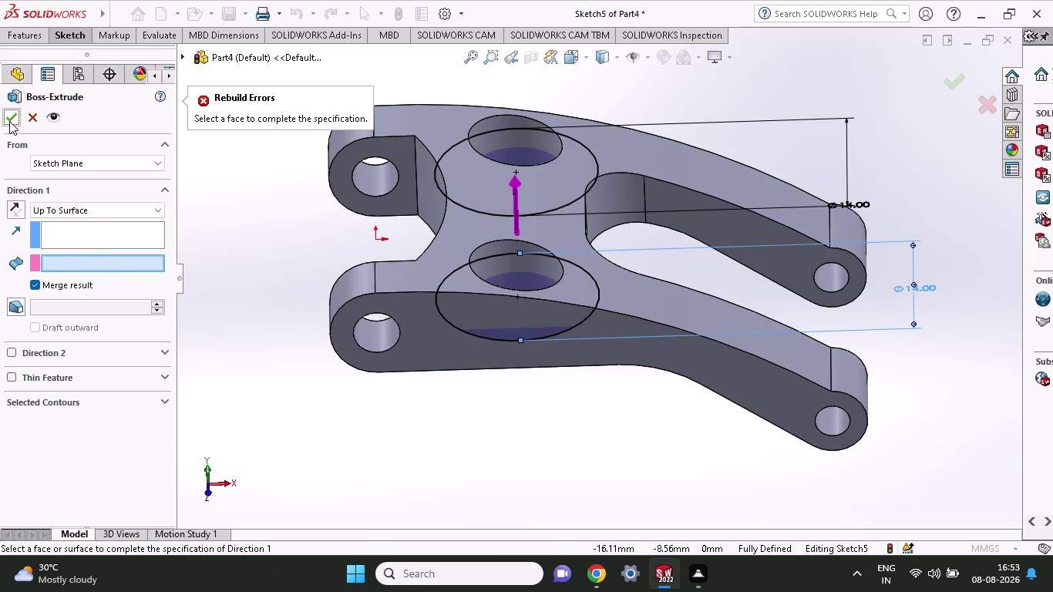
click(7, 351)
middle_drag(669, 276, 627, 254)
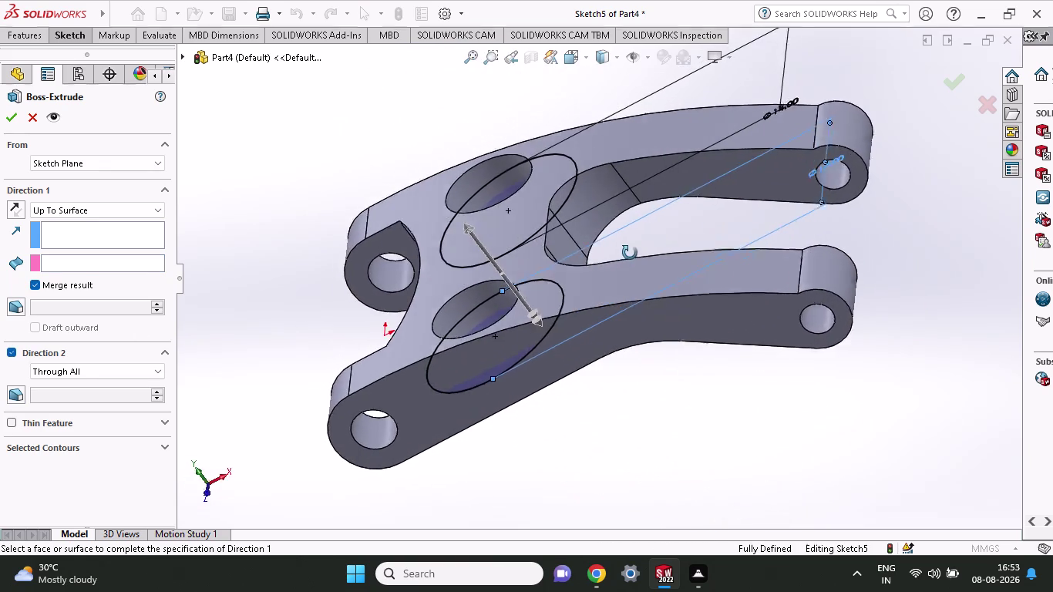
middle_drag(627, 255, 683, 365)
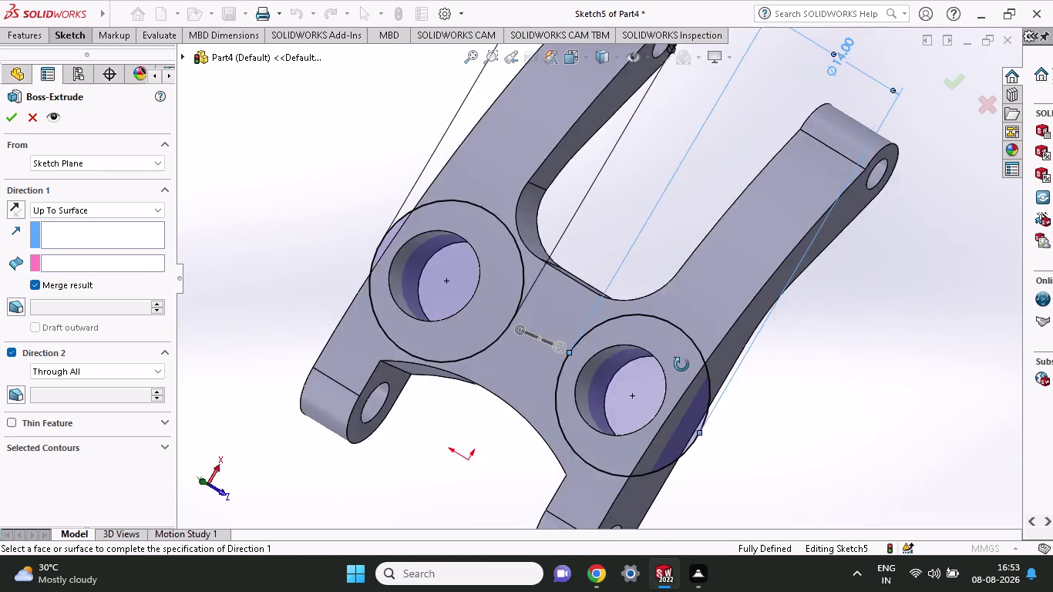
middle_drag(683, 364, 648, 367)
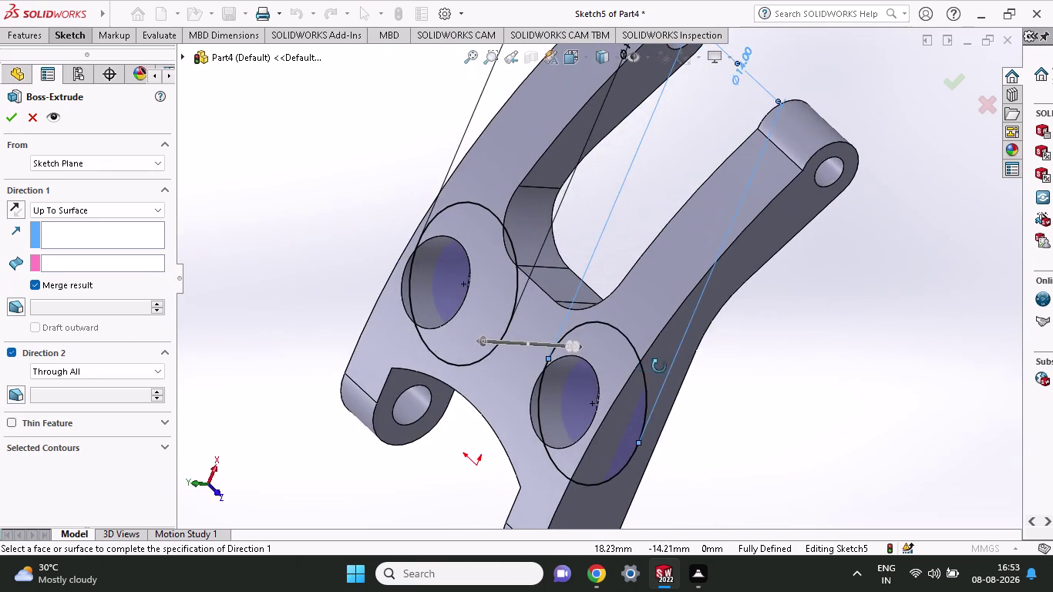
middle_drag(647, 366, 669, 367)
click(31, 282)
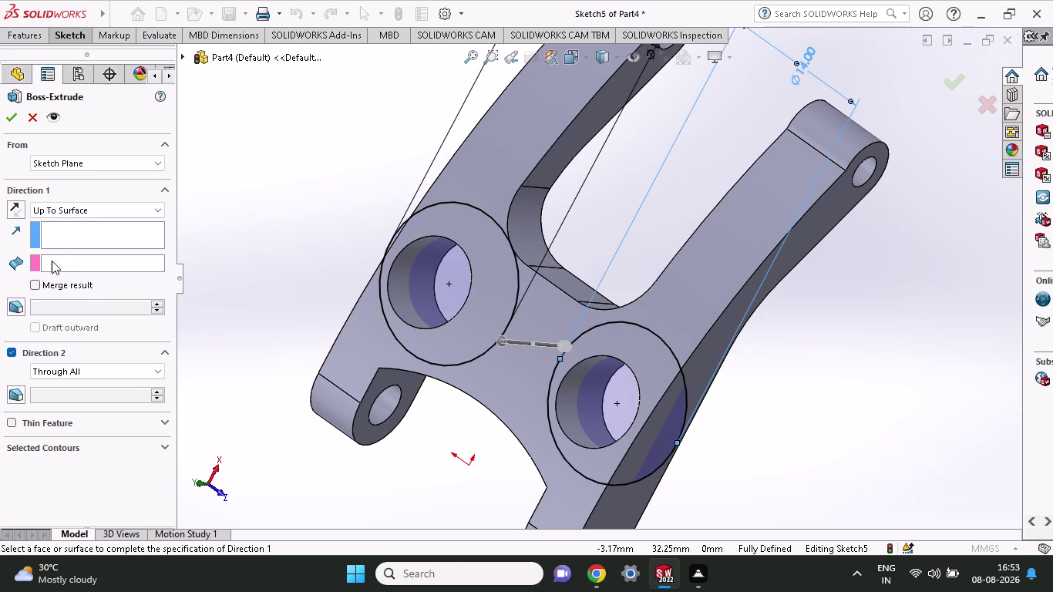
click(29, 119)
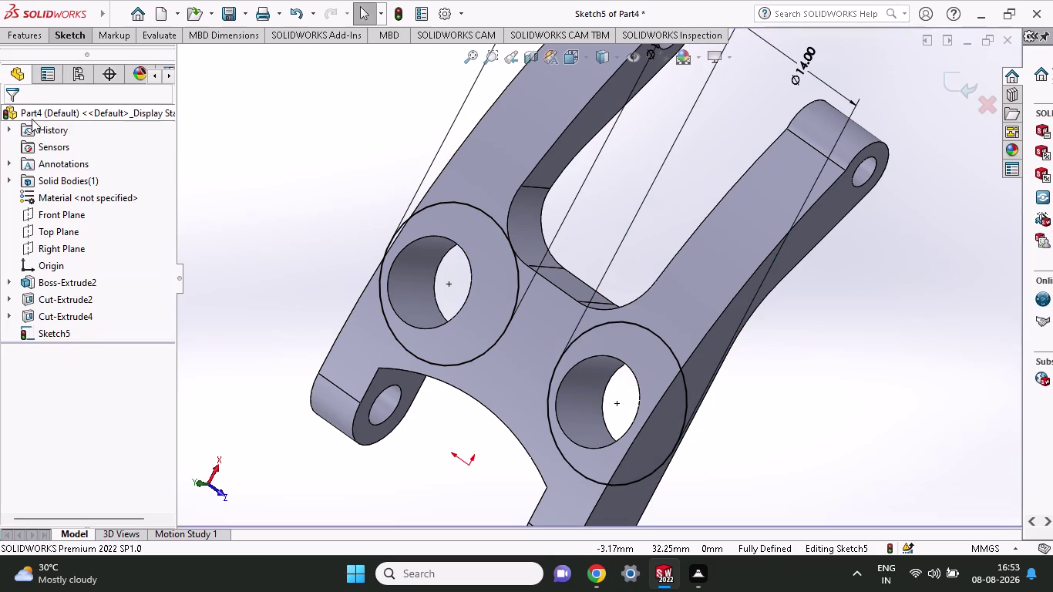
click(24, 32)
click(26, 70)
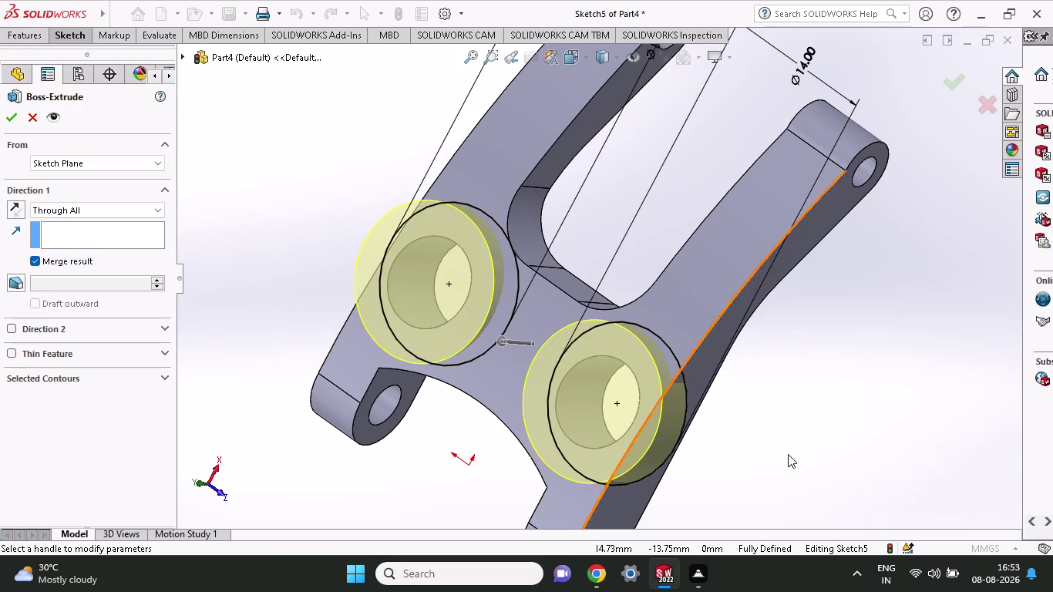
scroll(down, 3)
middle_drag(814, 474, 731, 474)
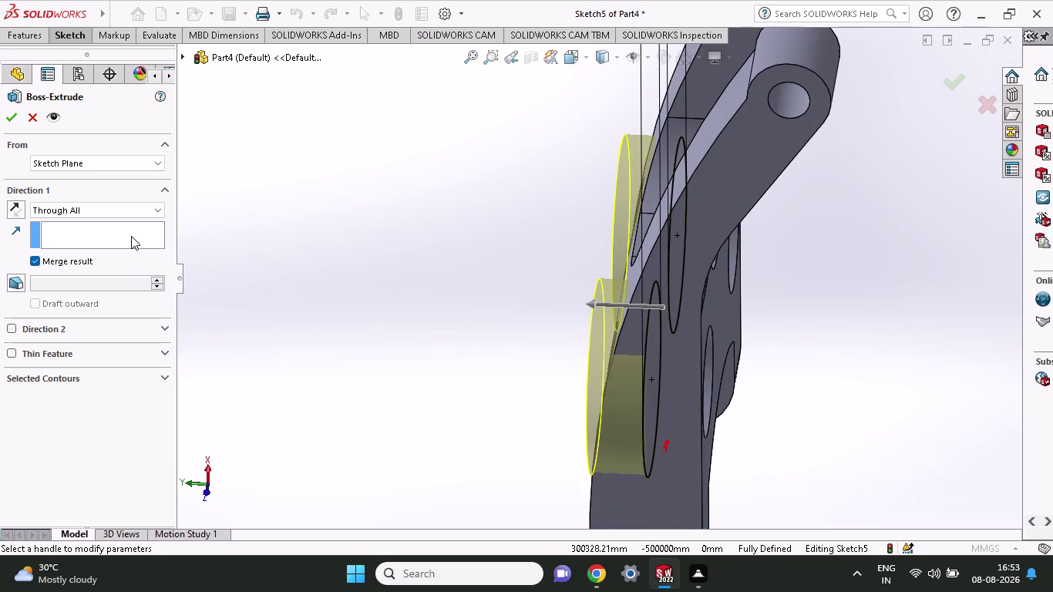
click(6, 331)
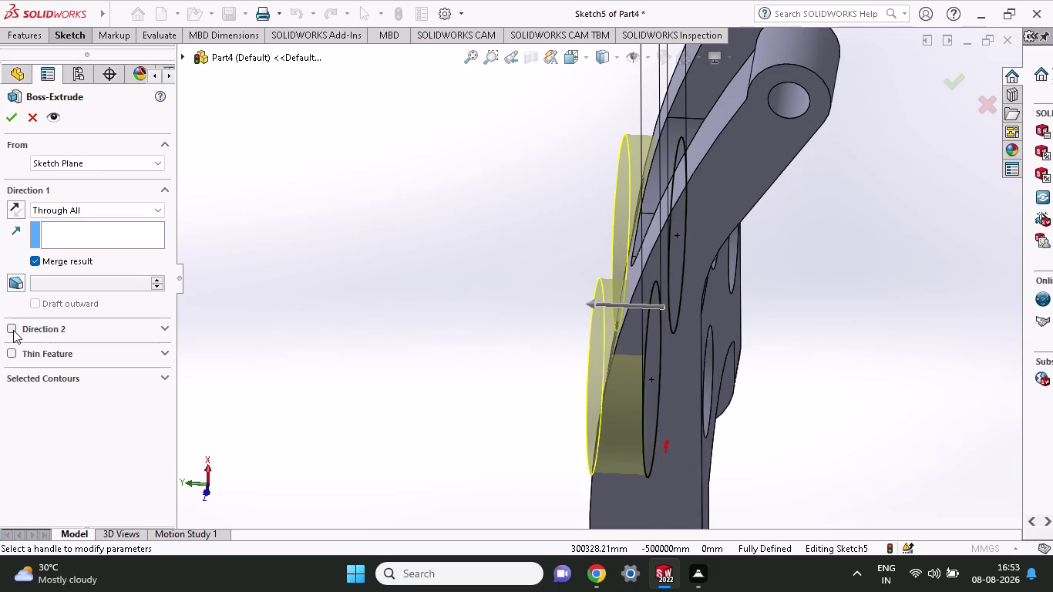
click(13, 330)
click(98, 213)
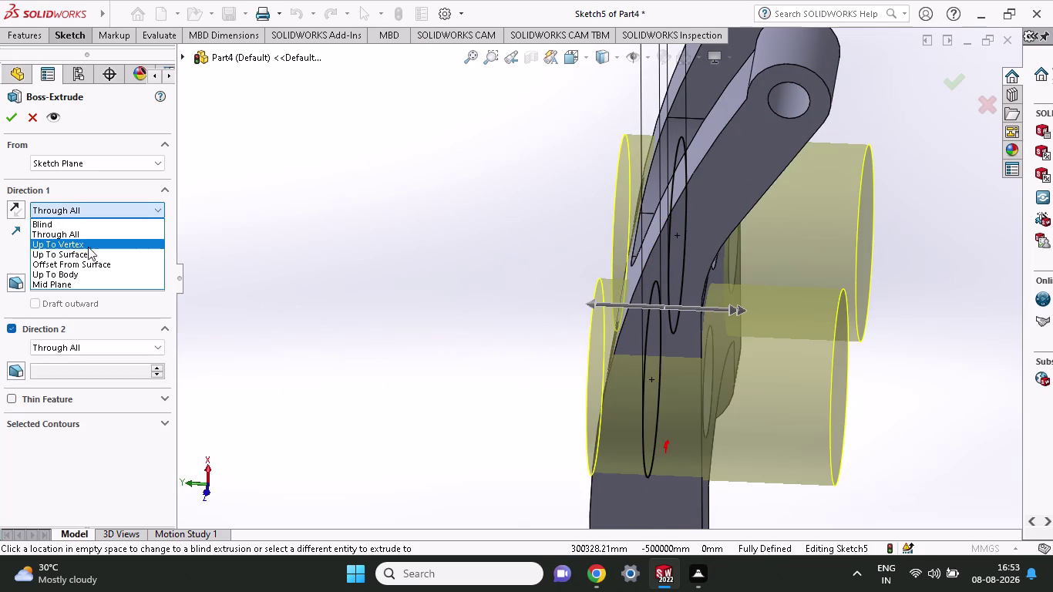
click(88, 258)
middle_drag(505, 399, 525, 404)
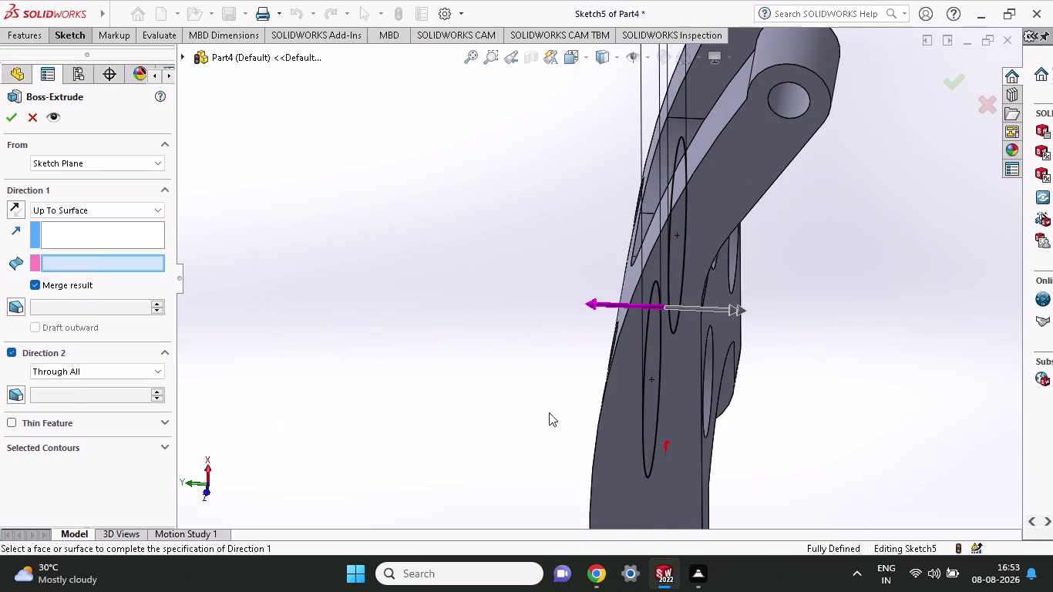
middle_drag(525, 405, 614, 443)
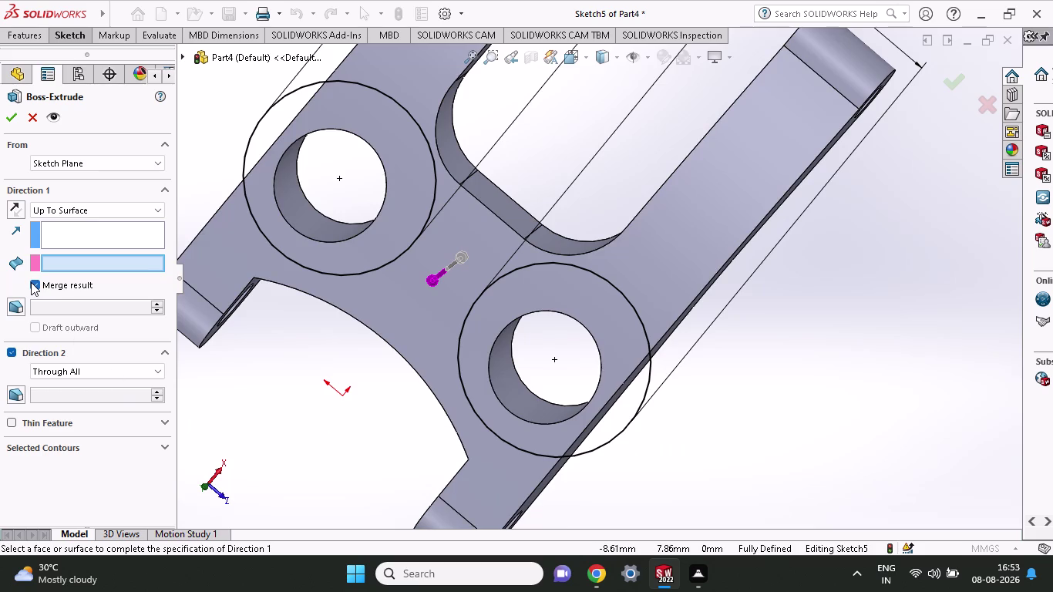
click(71, 375)
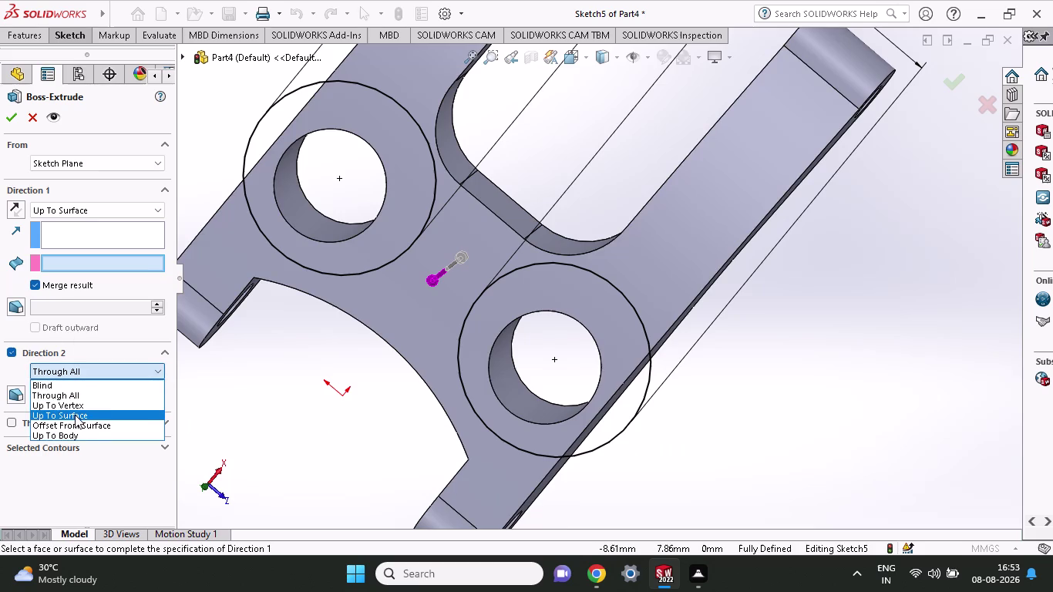
click(75, 414)
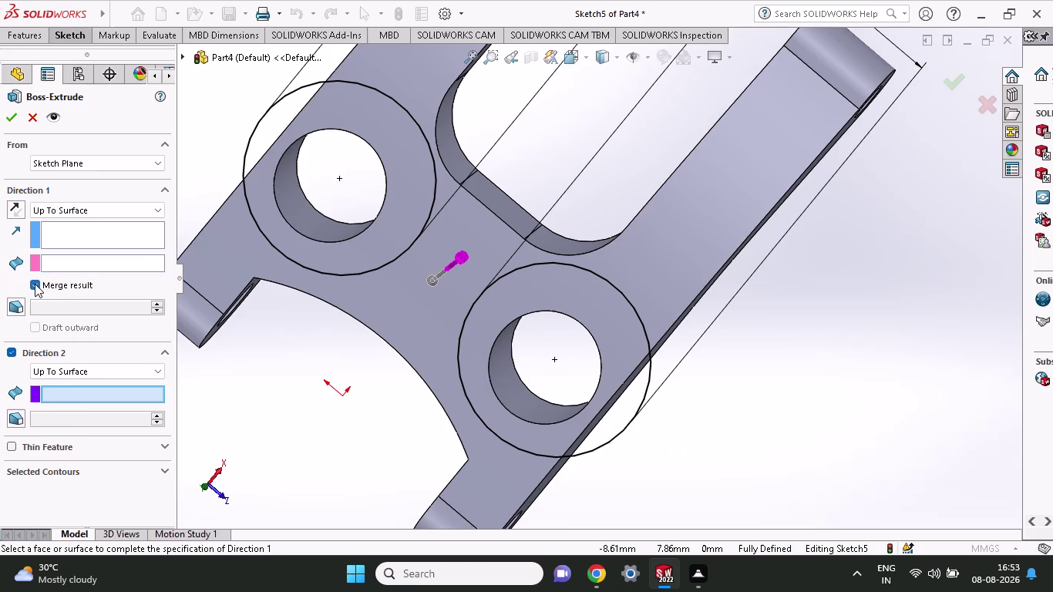
click(34, 284)
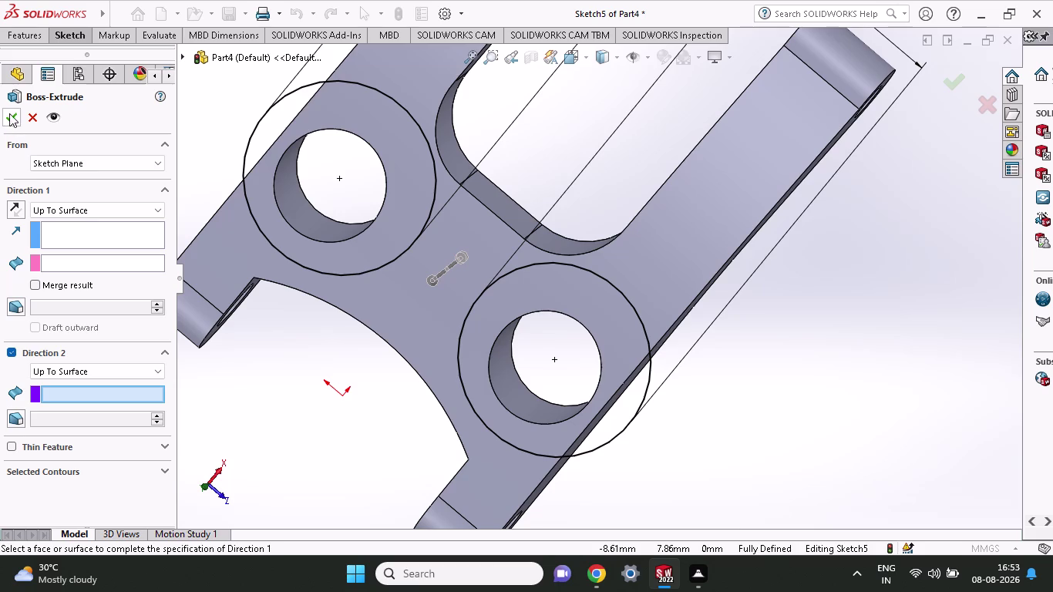
click(9, 112)
click(9, 112)
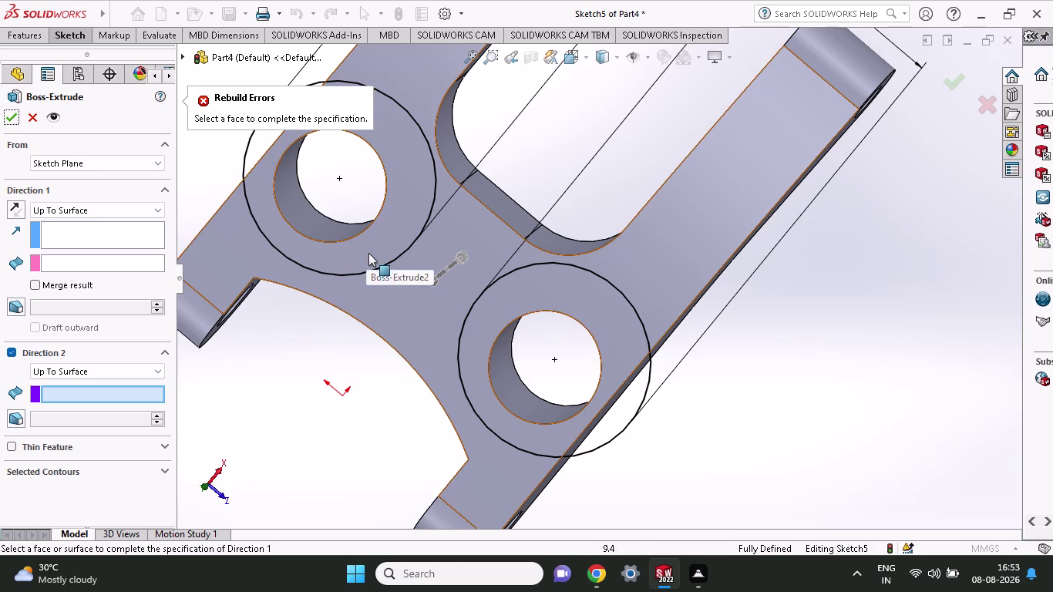
click(374, 273)
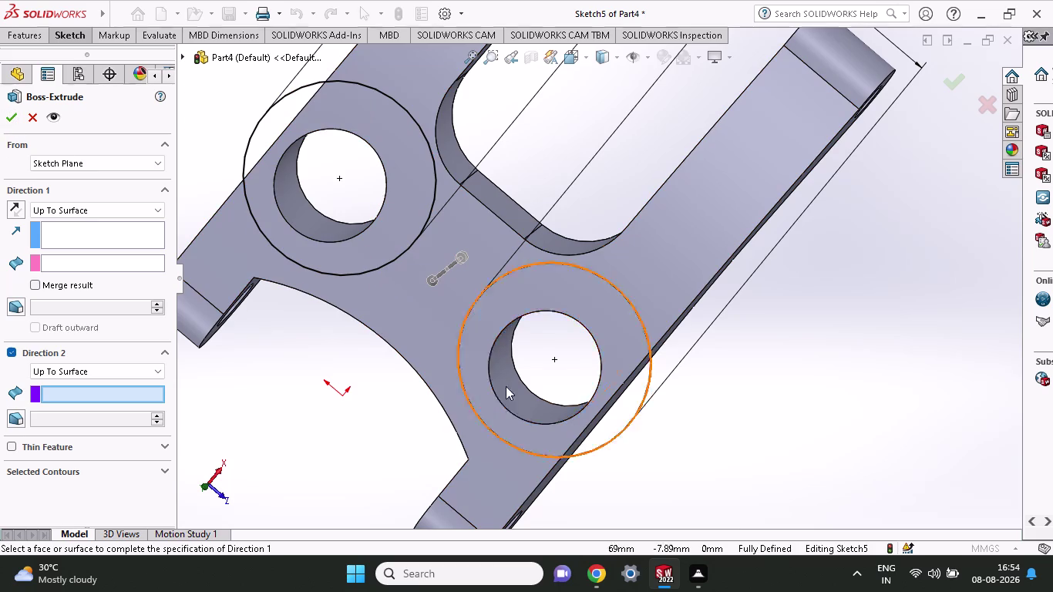
click(524, 450)
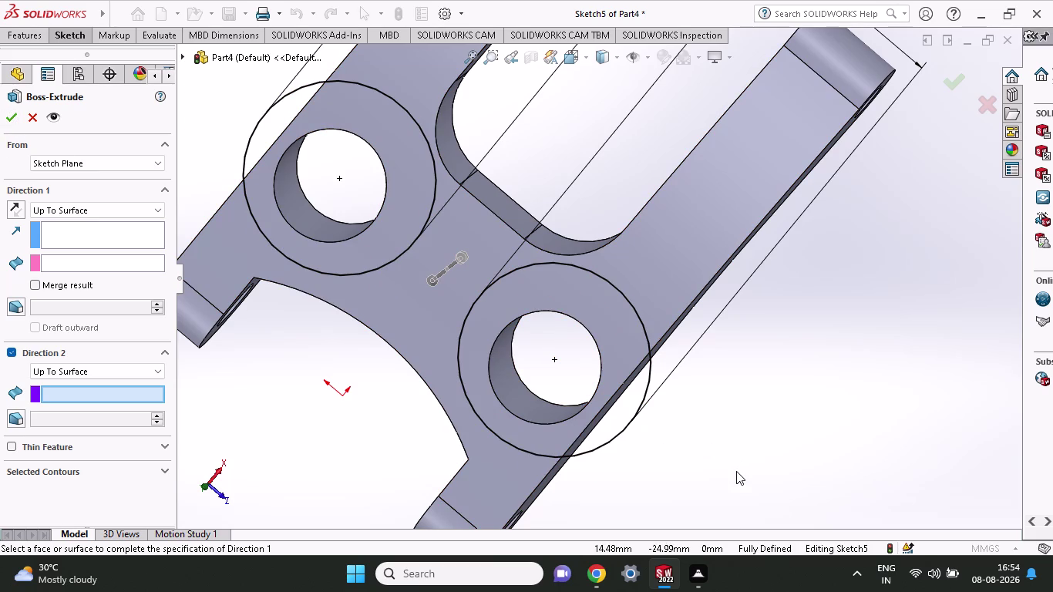
key(ctrl+z)
key(ctrl+z)
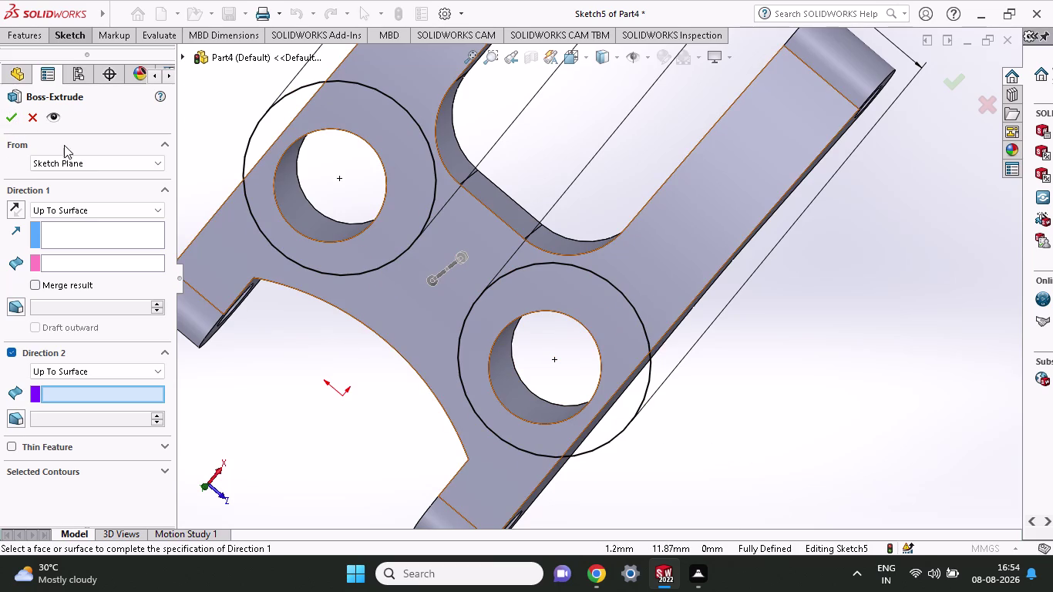
click(35, 117)
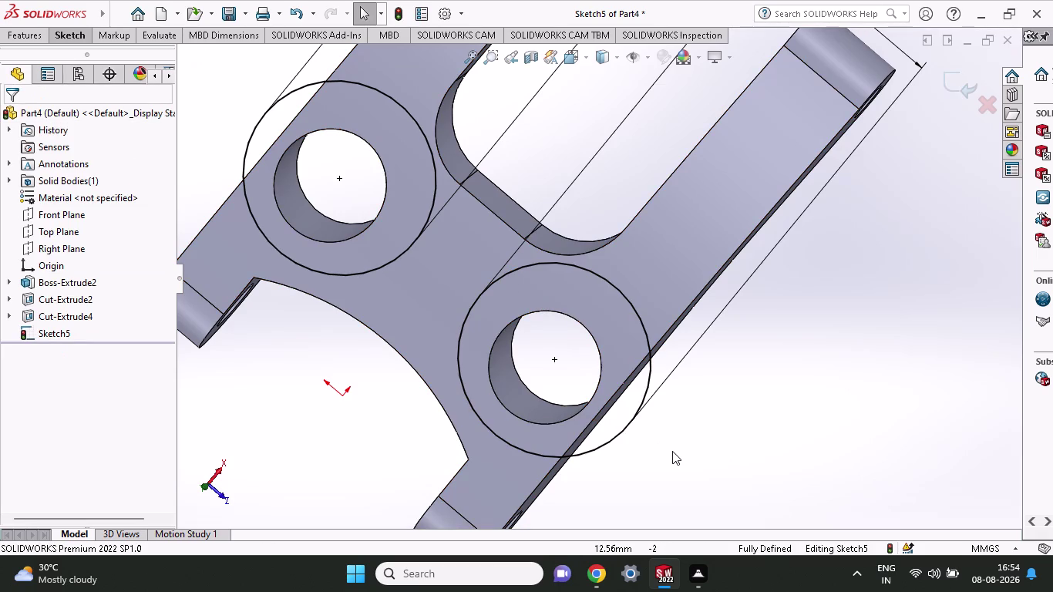
Undo back to the top view of Sketch5, orbit, and start an Extruded Boss/Base.
key(ctrl+z)
key(ctrl+z)
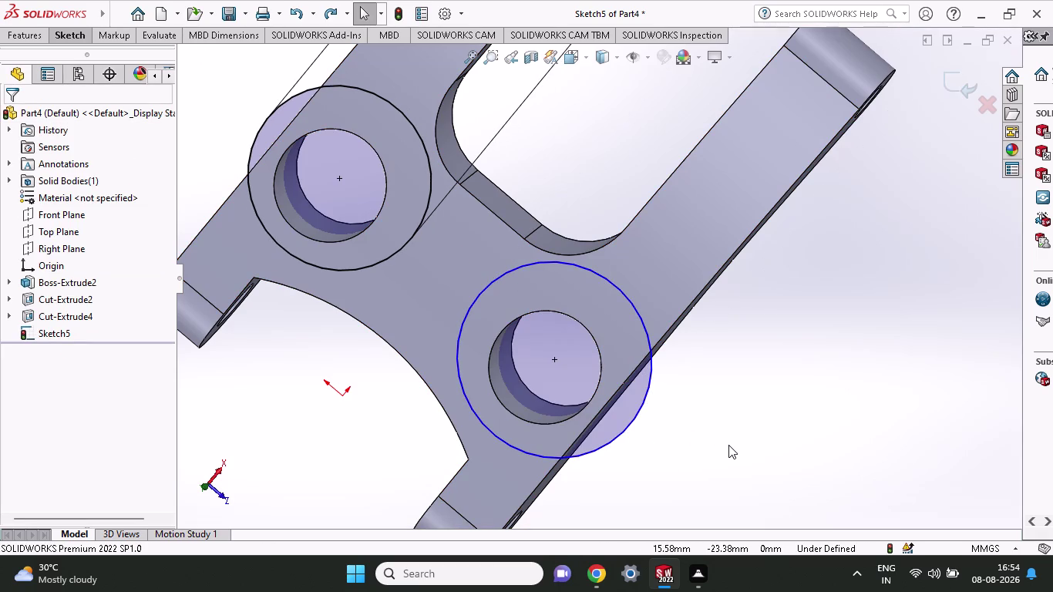
key(ctrl+z)
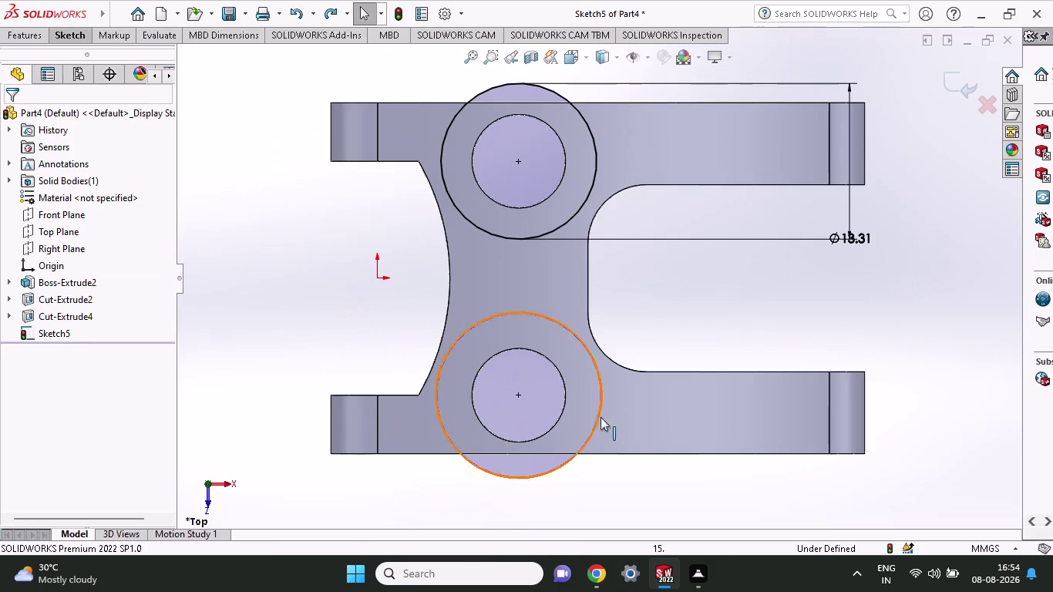
middle_drag(628, 357, 616, 233)
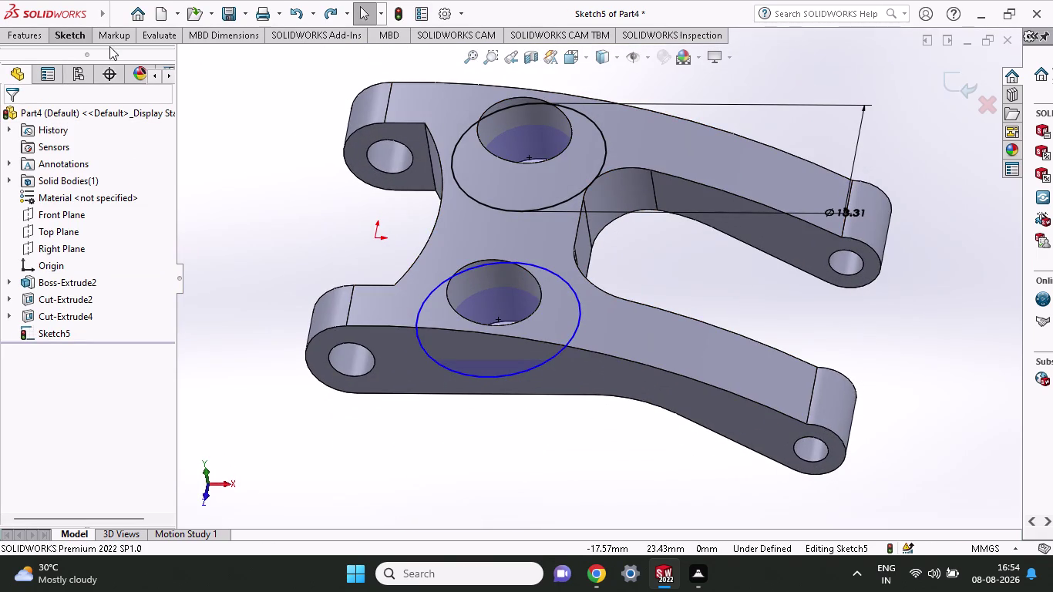
click(29, 33)
click(31, 68)
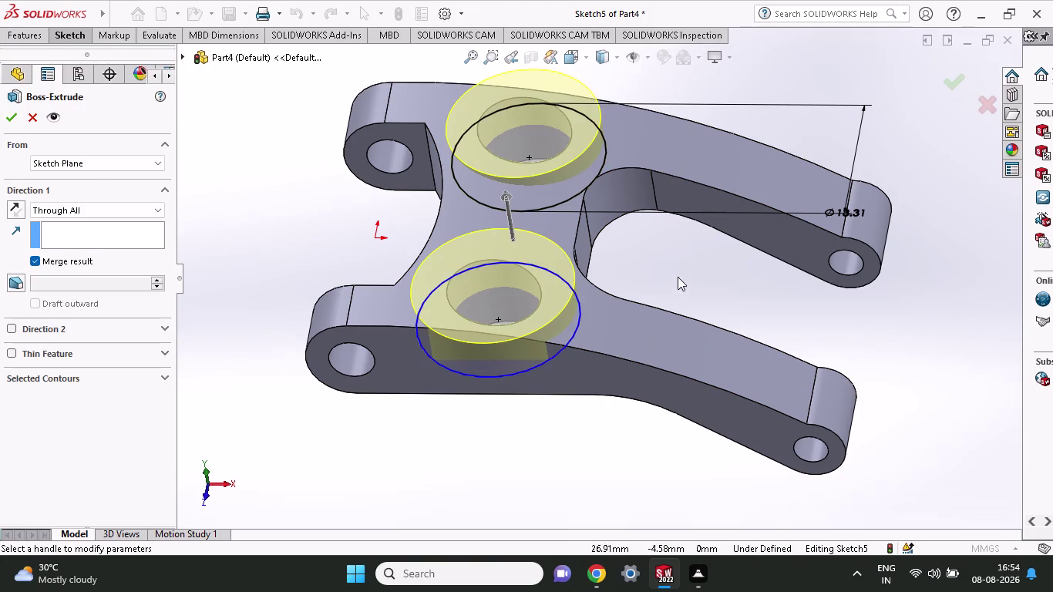
Drag the boss handles out in both directions and accept the through-all boss.
middle_drag(677, 276, 642, 171)
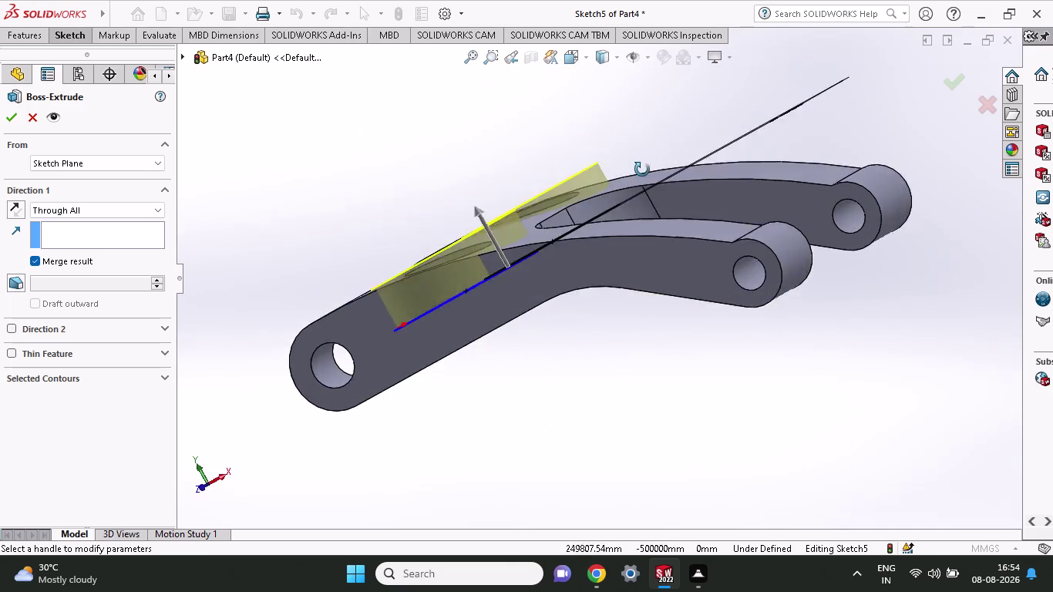
middle_drag(643, 171, 672, 204)
drag(479, 213, 586, 352)
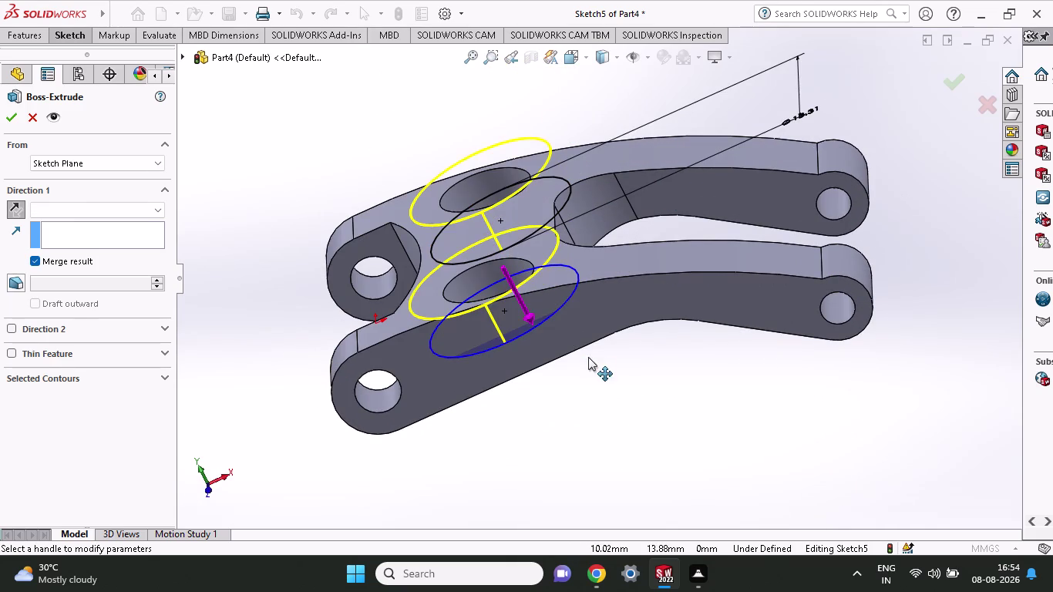
drag(586, 352, 609, 408)
drag(447, 161, 395, 98)
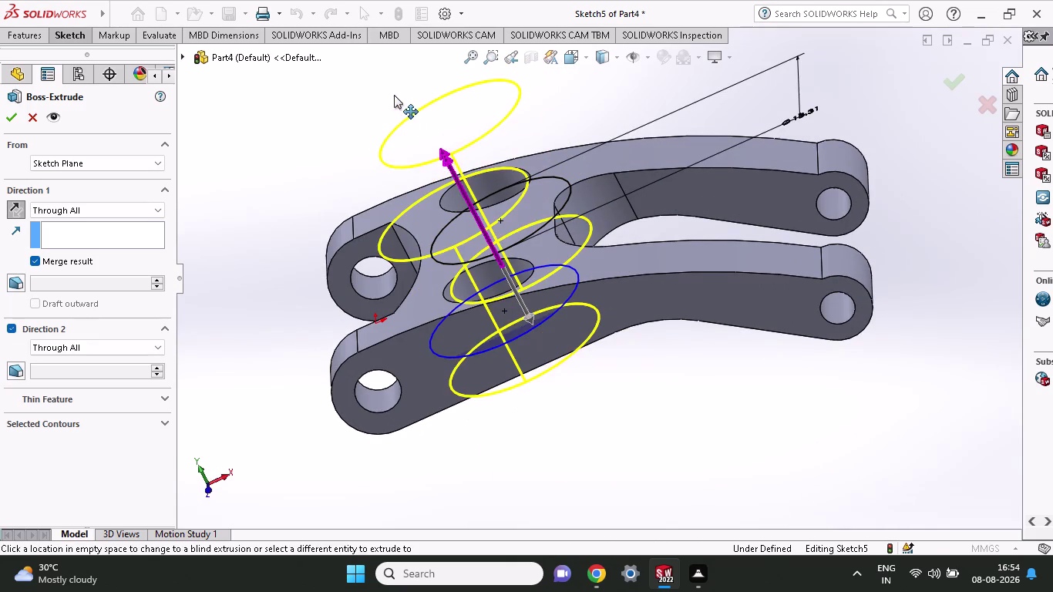
drag(395, 98, 394, 94)
drag(439, 153, 397, 93)
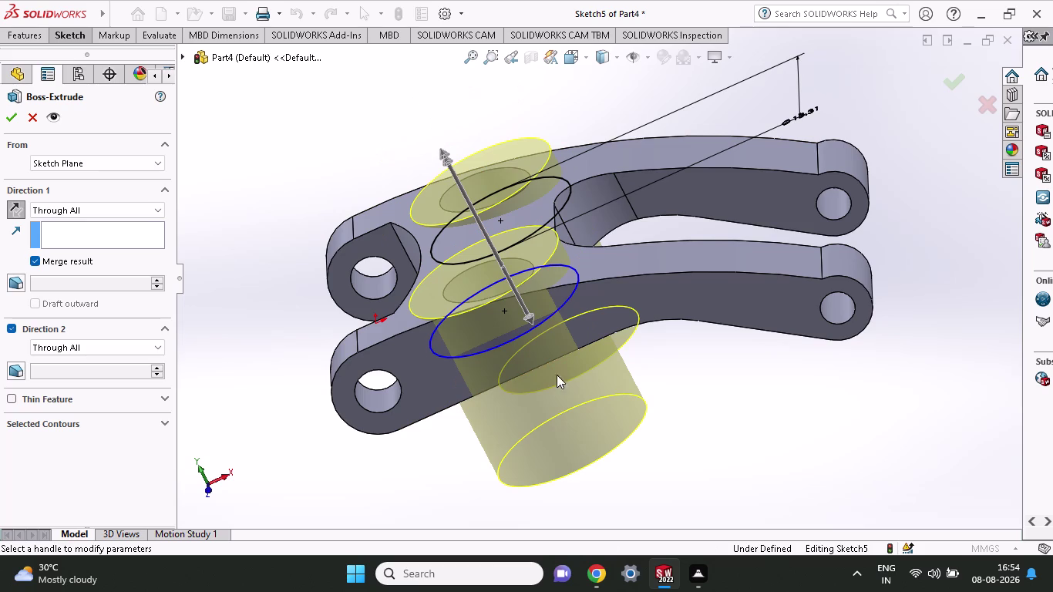
click(10, 115)
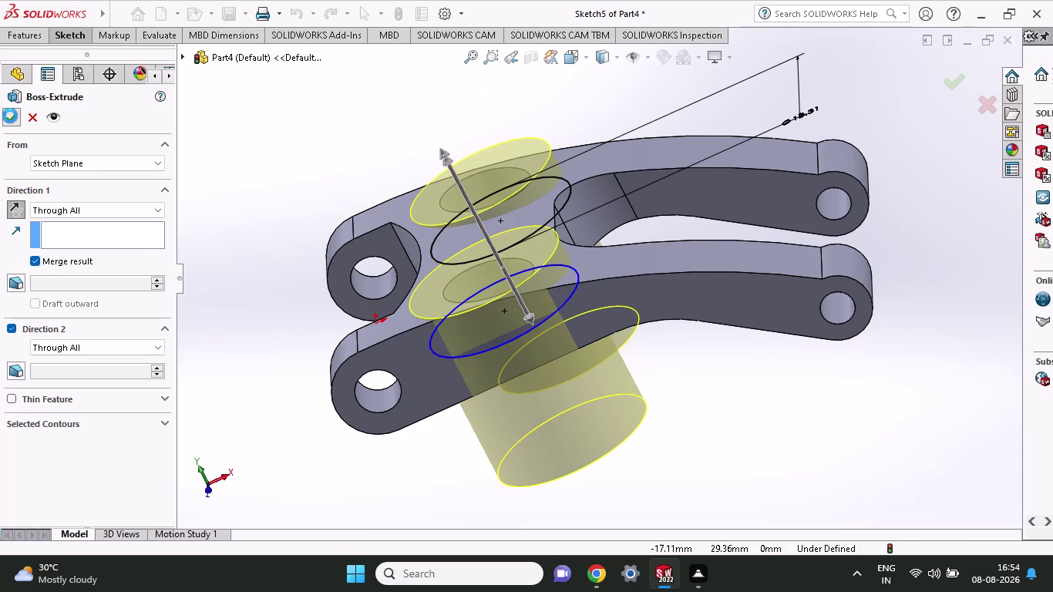
Orbit to inspect the tall cylinders of Boss-Extrude6, then undo it.
middle_drag(707, 97, 709, 123)
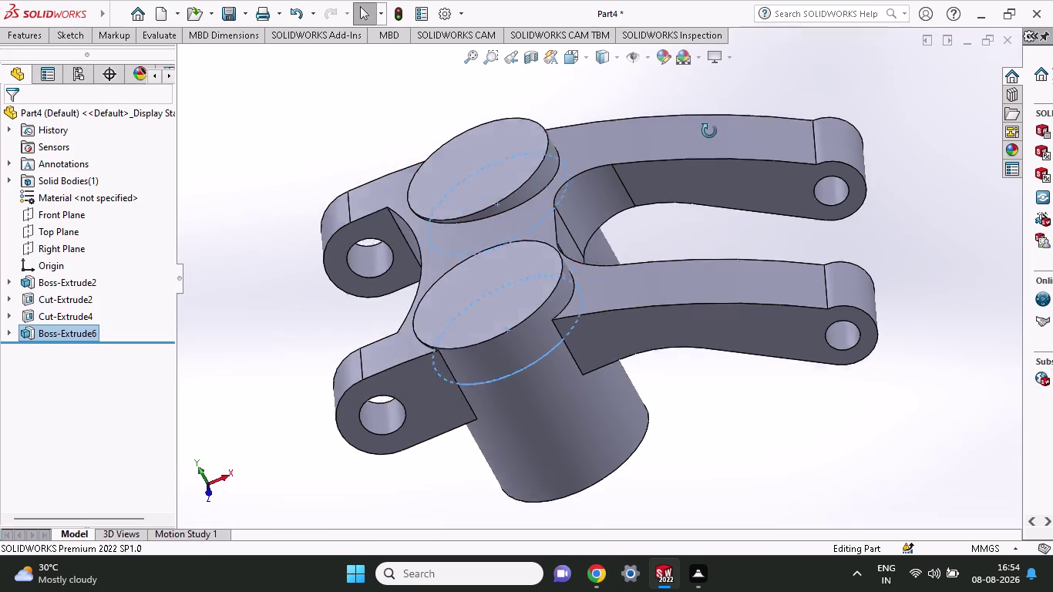
middle_drag(709, 123, 549, 218)
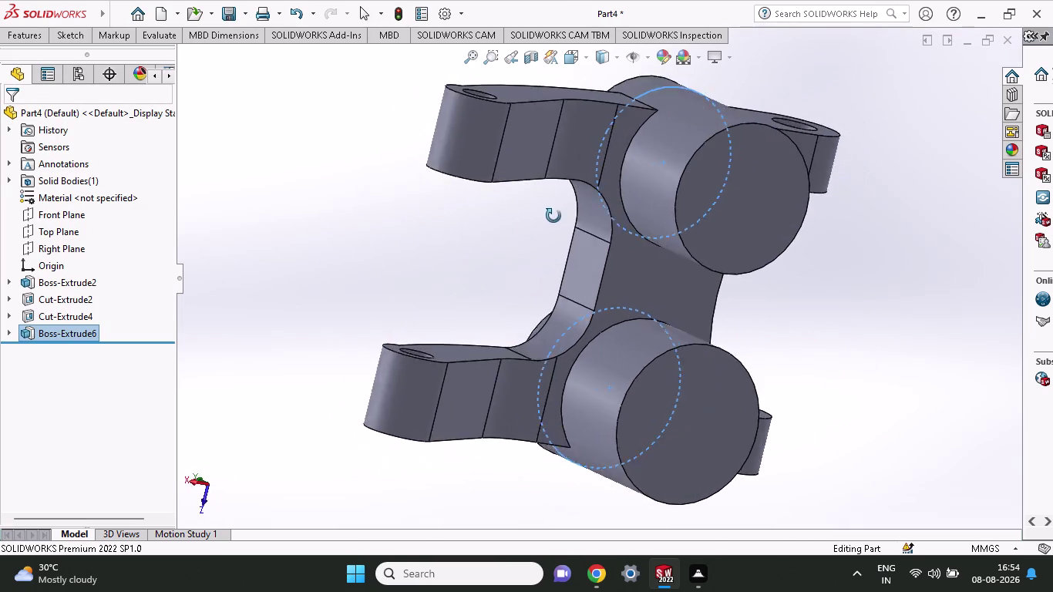
middle_drag(548, 218, 741, 157)
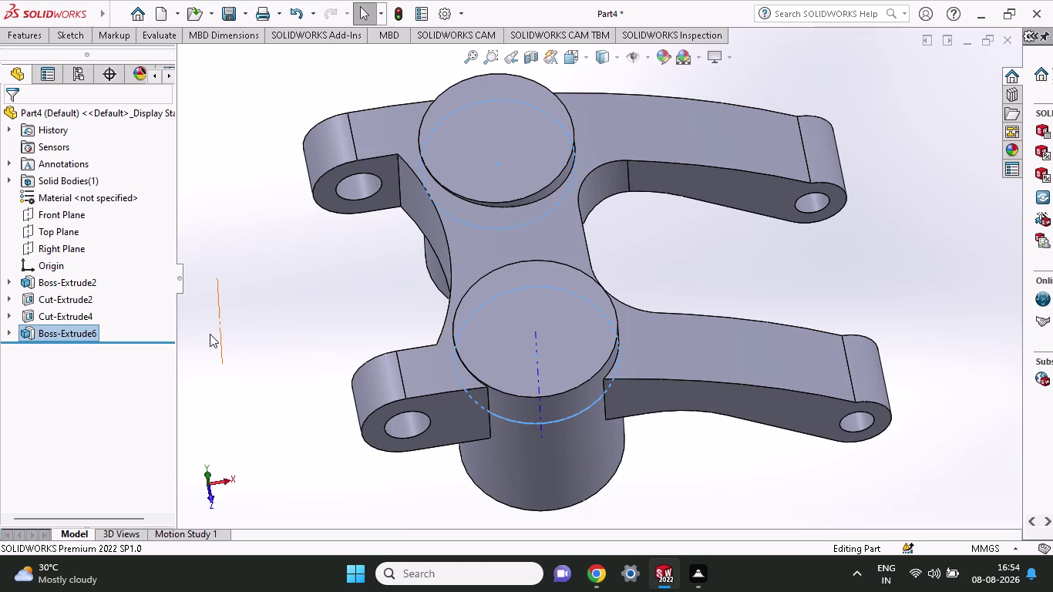
key(ctrl+z)
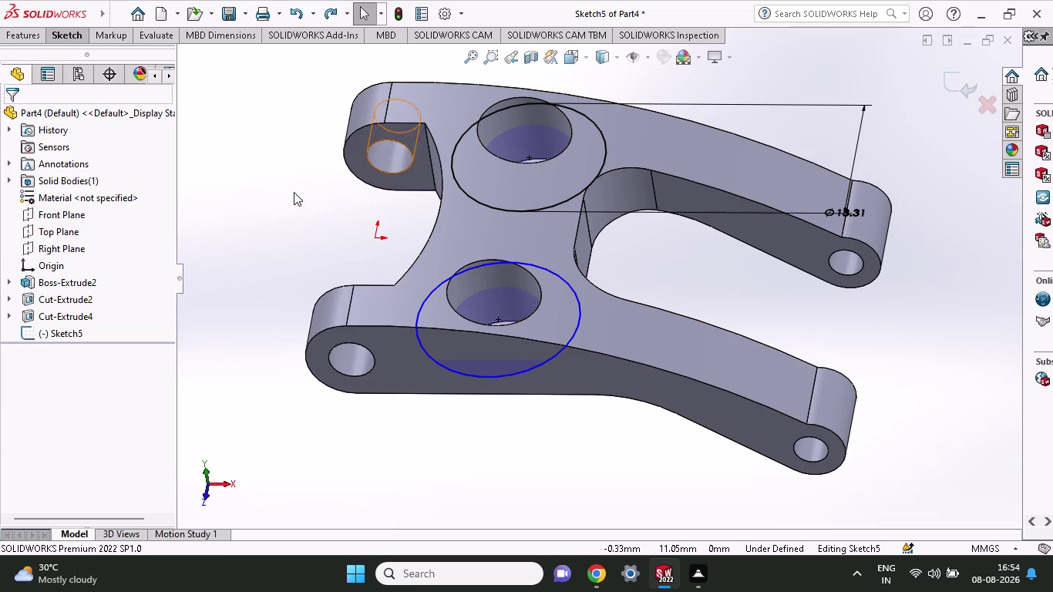
Start a new boss extrusion of the circles with end condition Up To Surface.
click(21, 28)
click(22, 60)
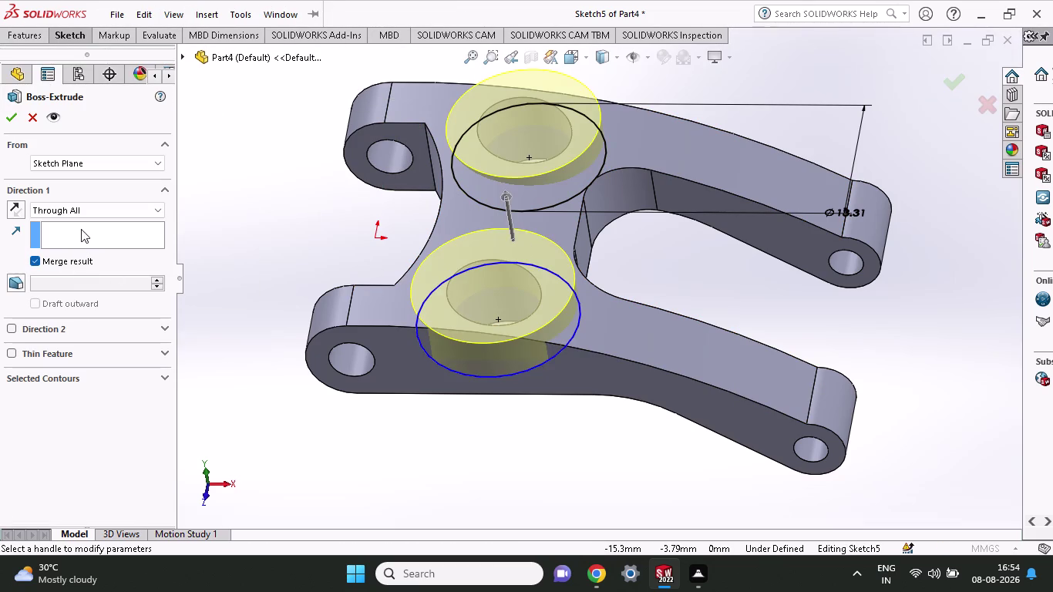
click(89, 214)
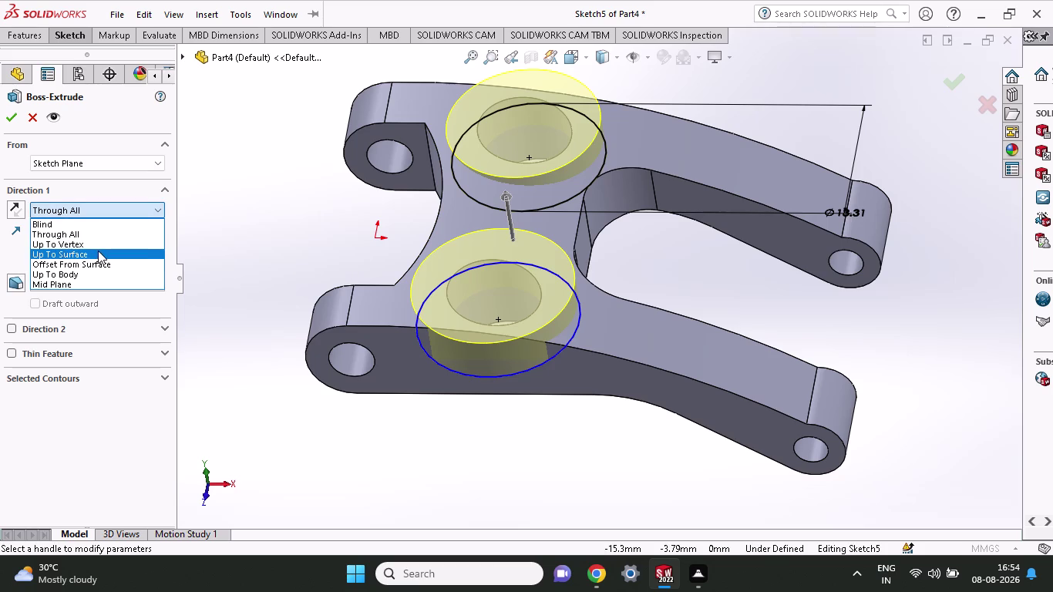
click(98, 251)
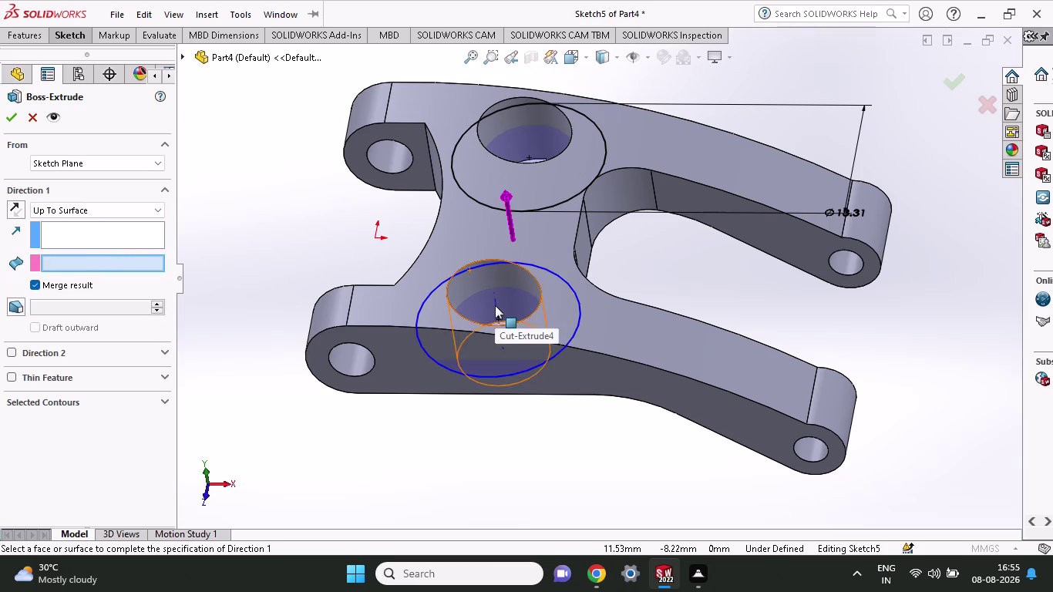
Select the flat central face as end surface and accept Boss-Extrude7.
middle_drag(495, 306, 528, 38)
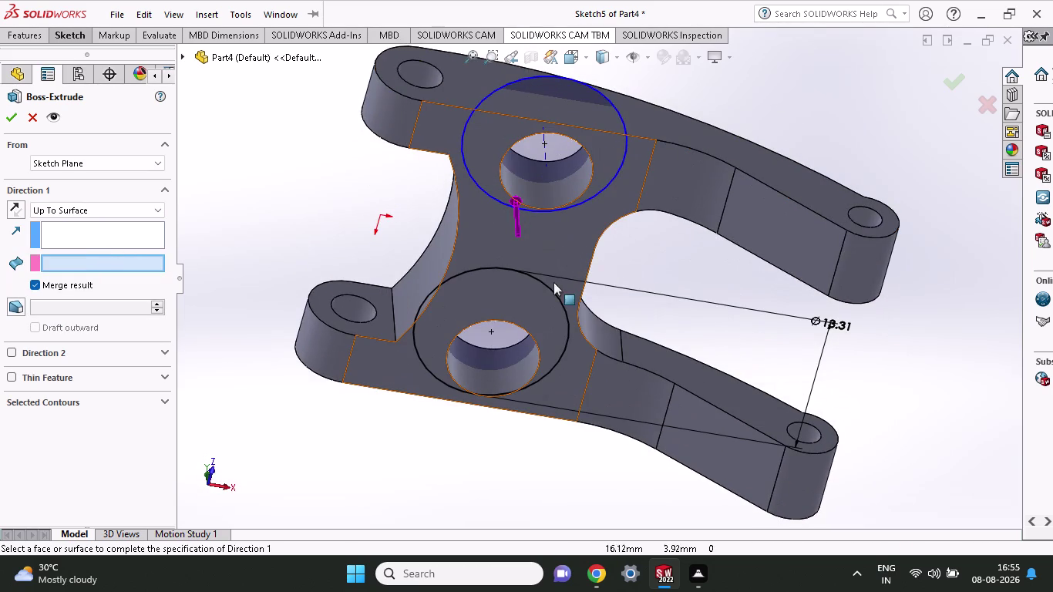
click(525, 243)
middle_drag(525, 237, 507, 287)
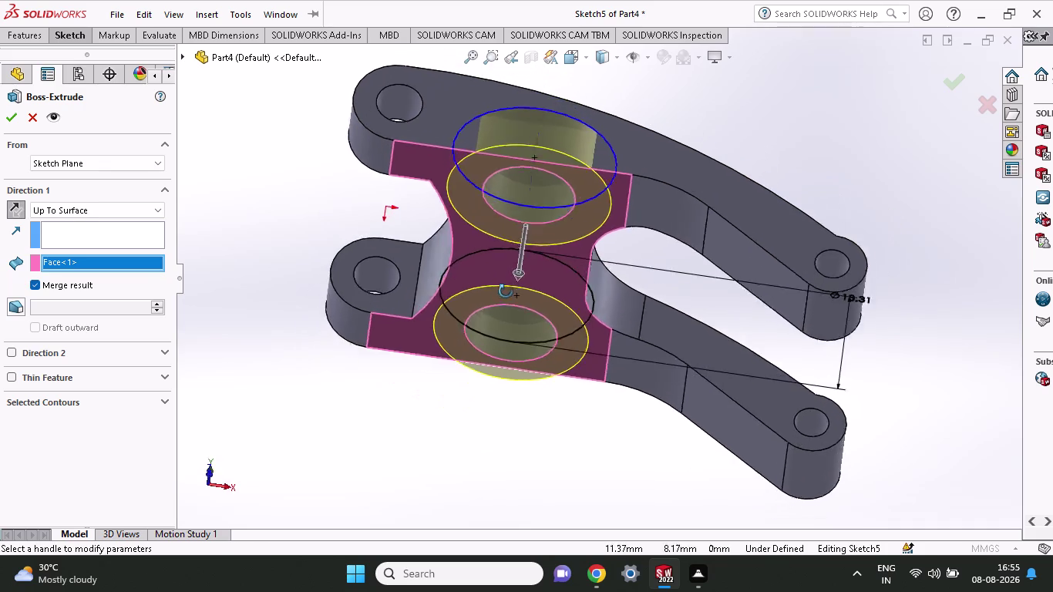
middle_drag(507, 286, 447, 437)
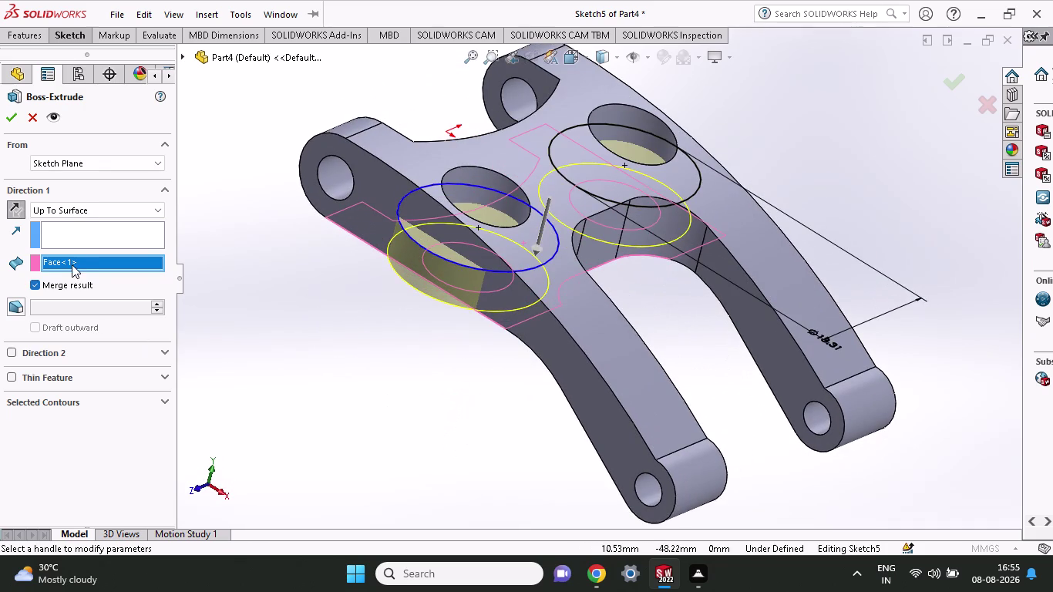
click(10, 129)
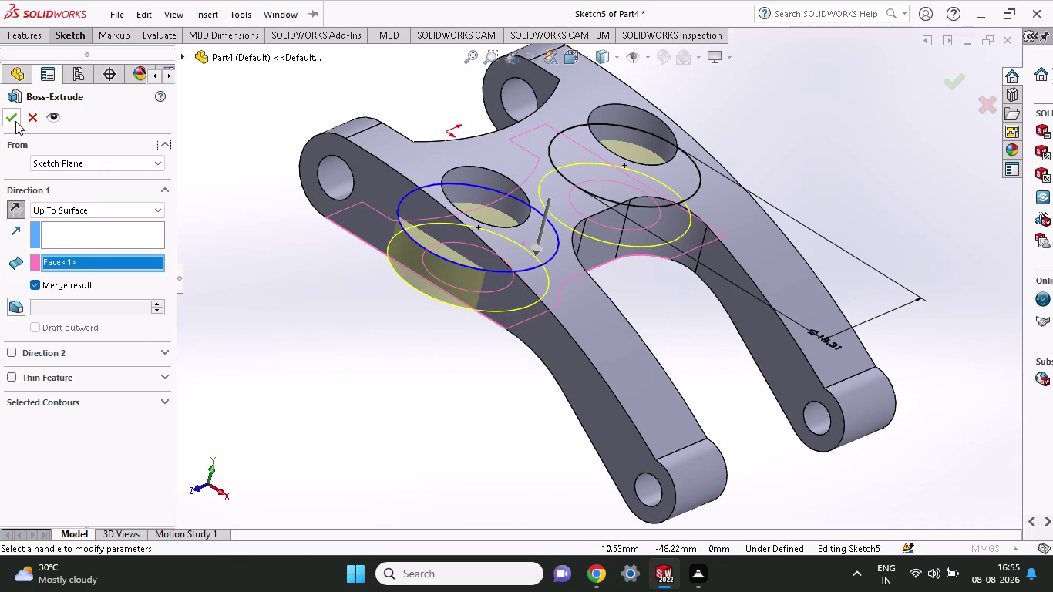
click(15, 121)
click(252, 240)
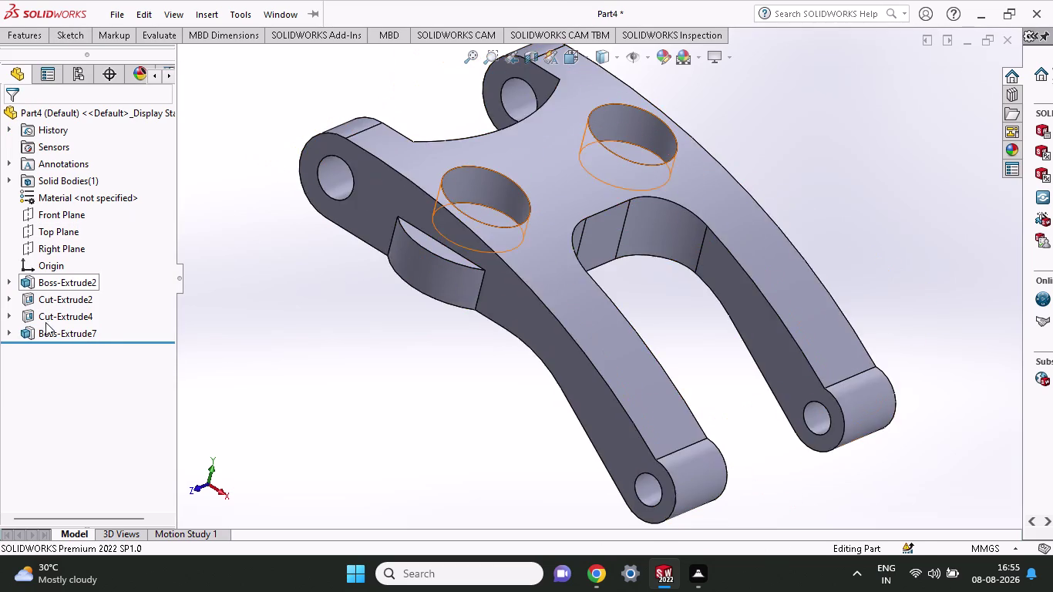
click(31, 41)
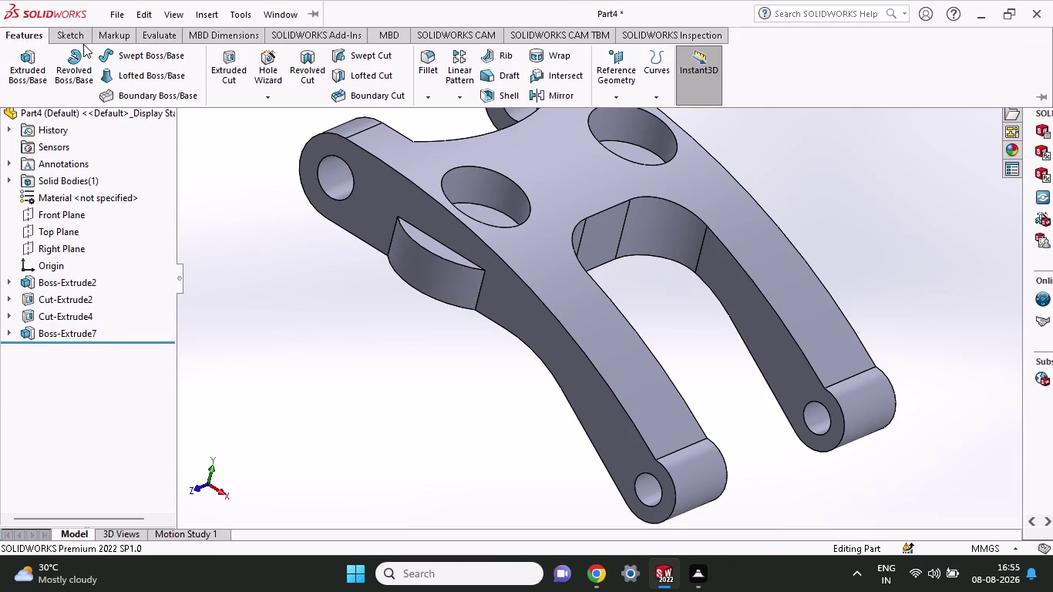
Start Sketch6 on the lower hub, orbit around, and select the boss and Sketch6.
click(222, 59)
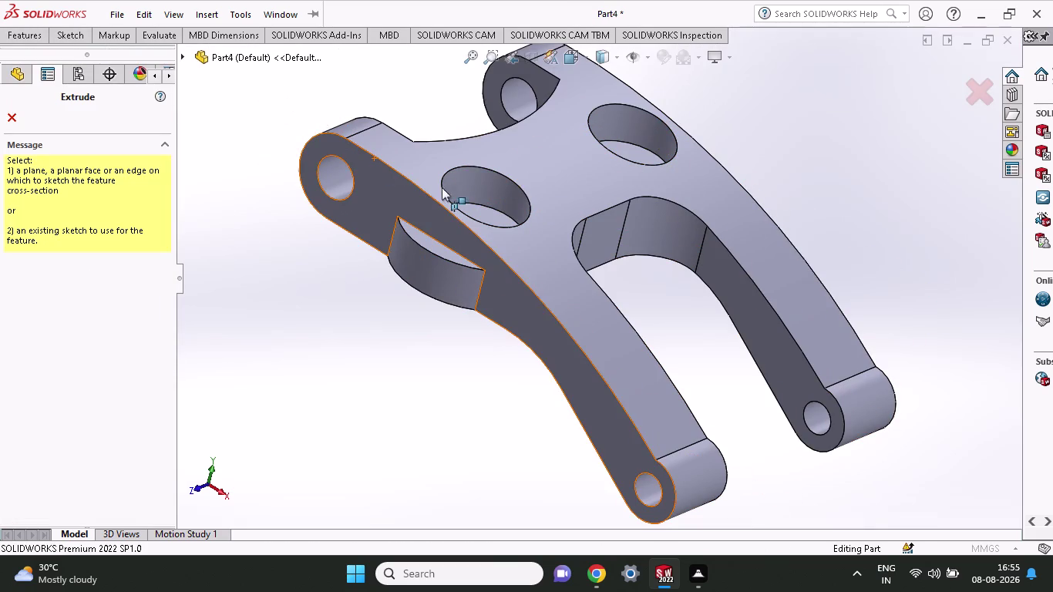
click(476, 208)
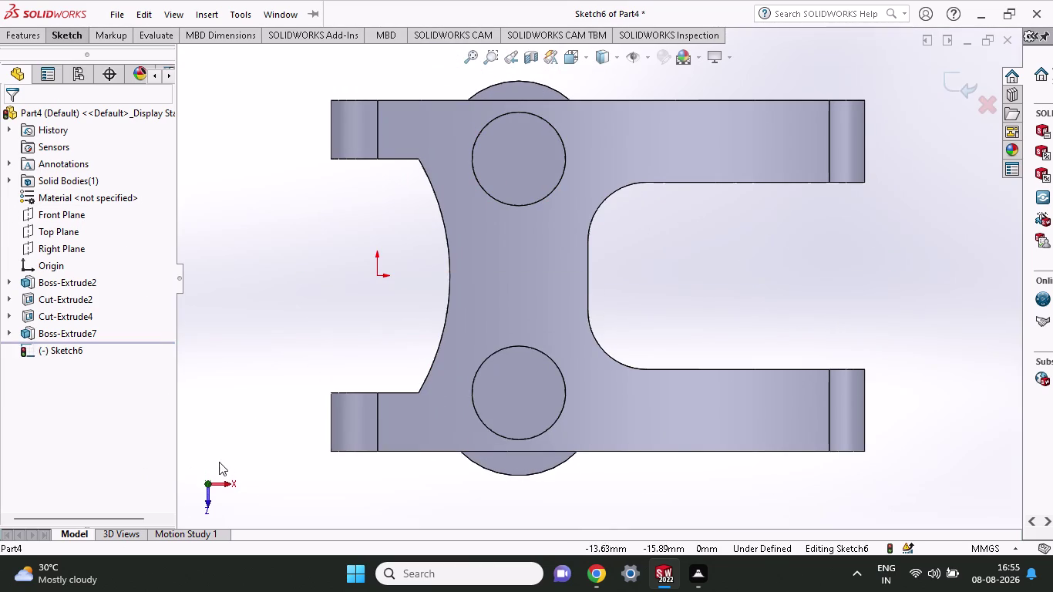
middle_drag(249, 460, 233, 310)
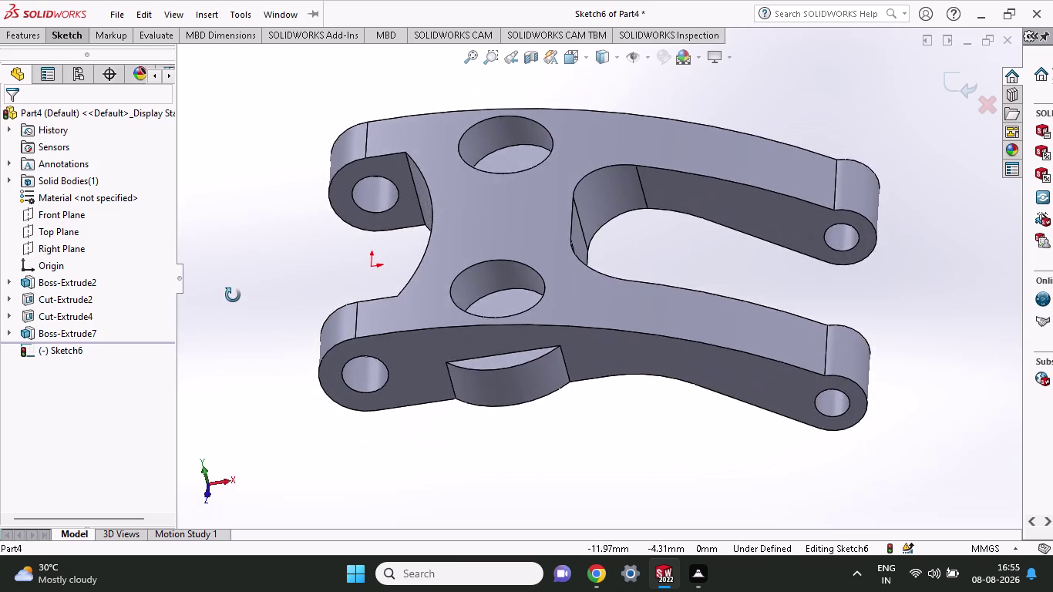
middle_drag(233, 310, 235, 114)
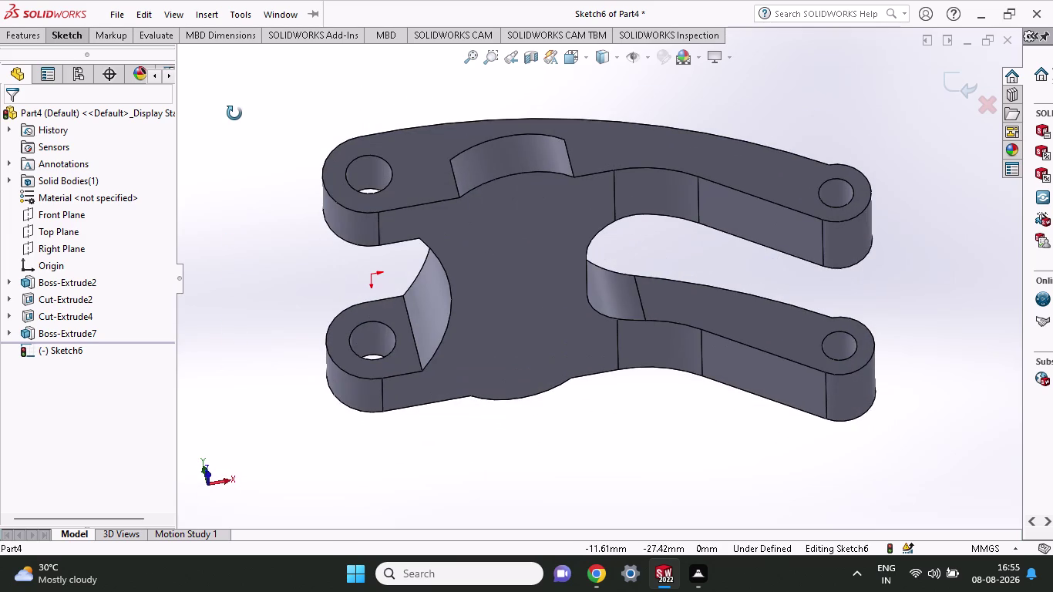
middle_drag(235, 113, 223, 270)
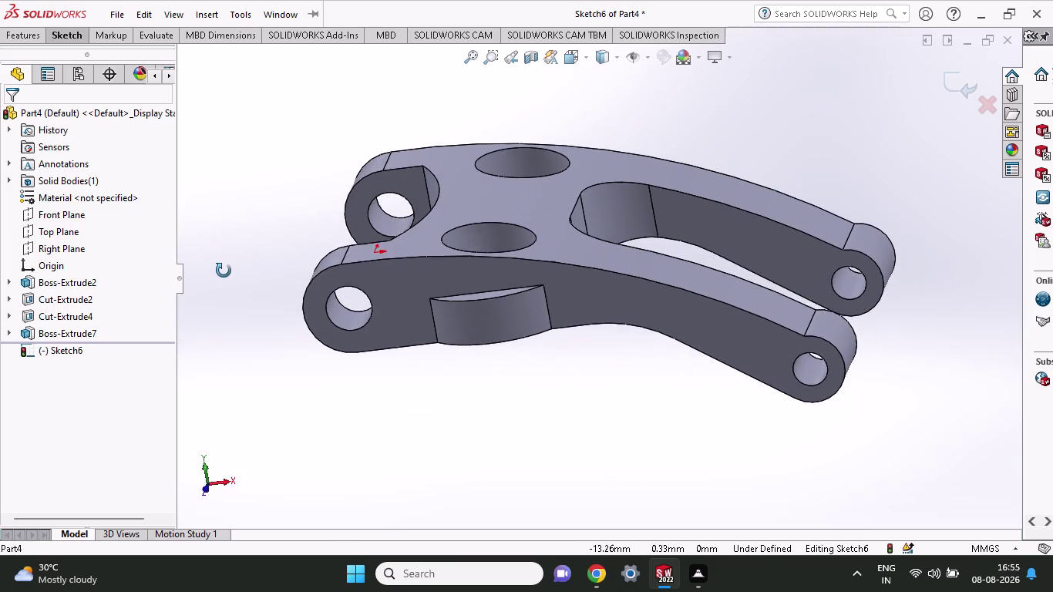
middle_drag(224, 270, 224, 309)
middle_drag(223, 315, 223, 356)
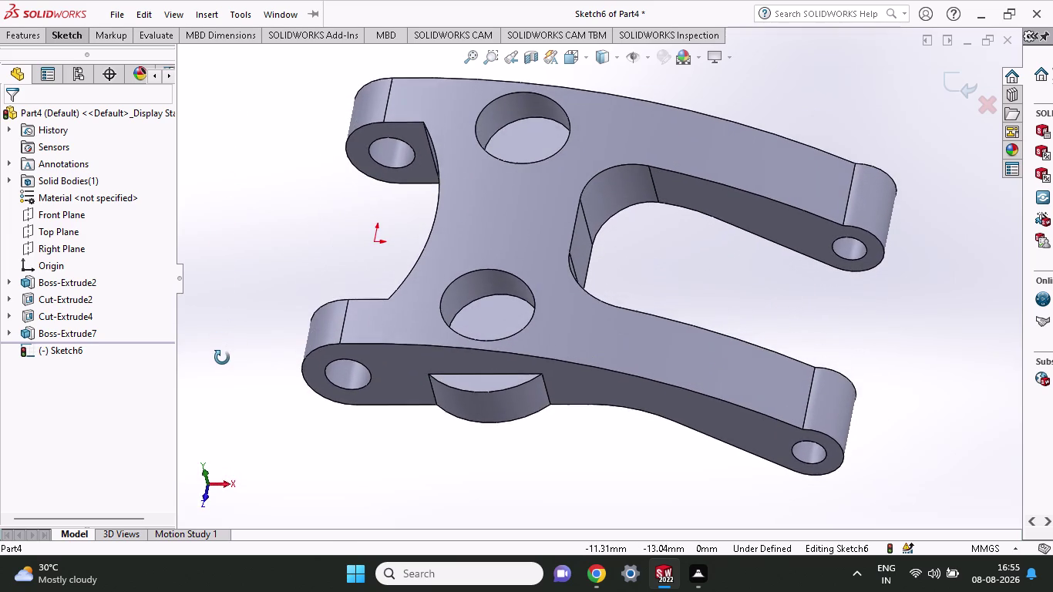
middle_drag(223, 356, 227, 425)
click(467, 376)
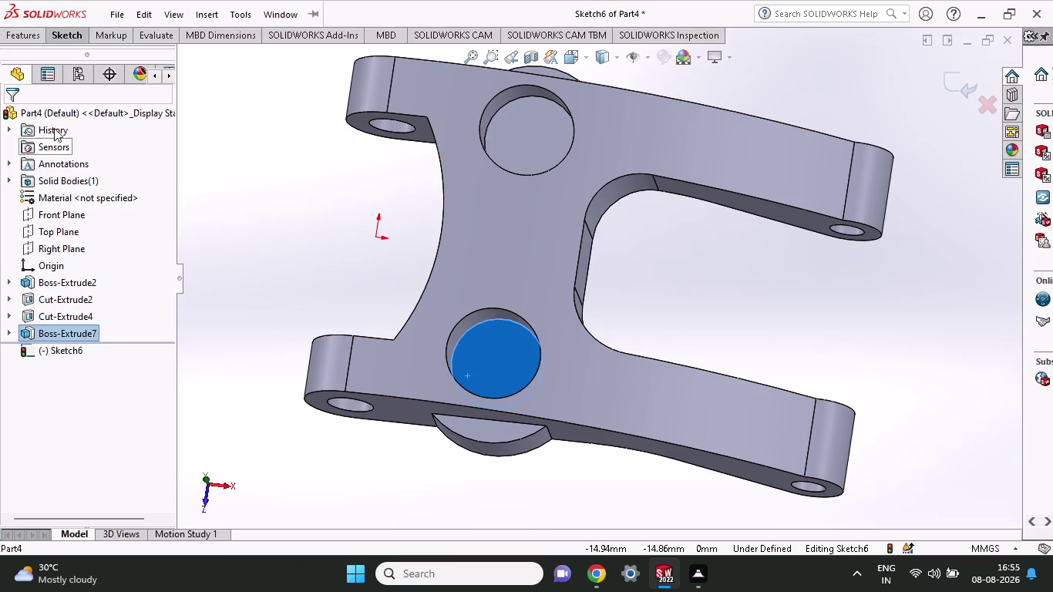
click(61, 351)
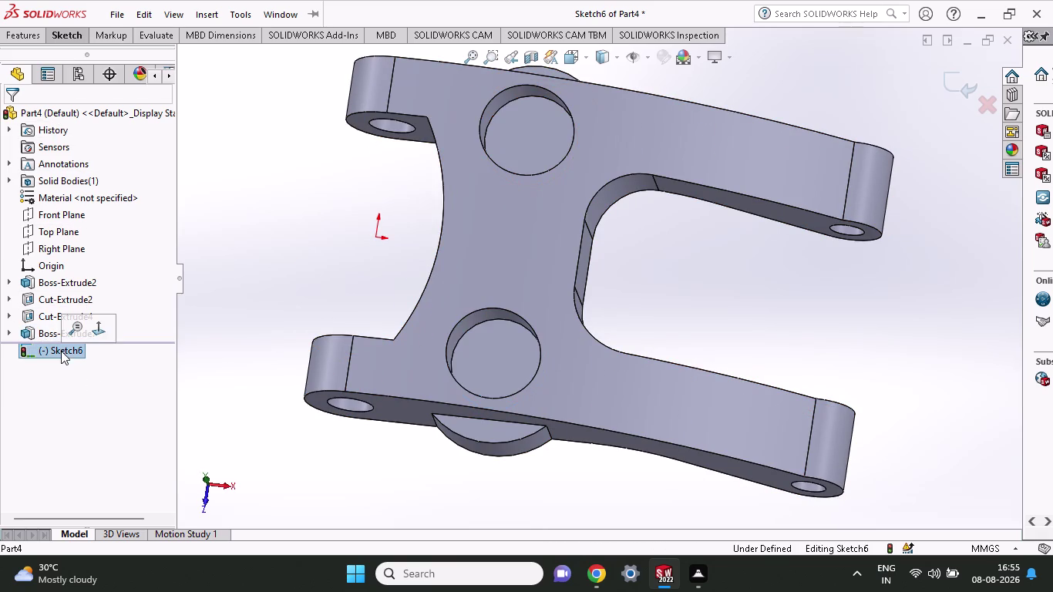
click(492, 352)
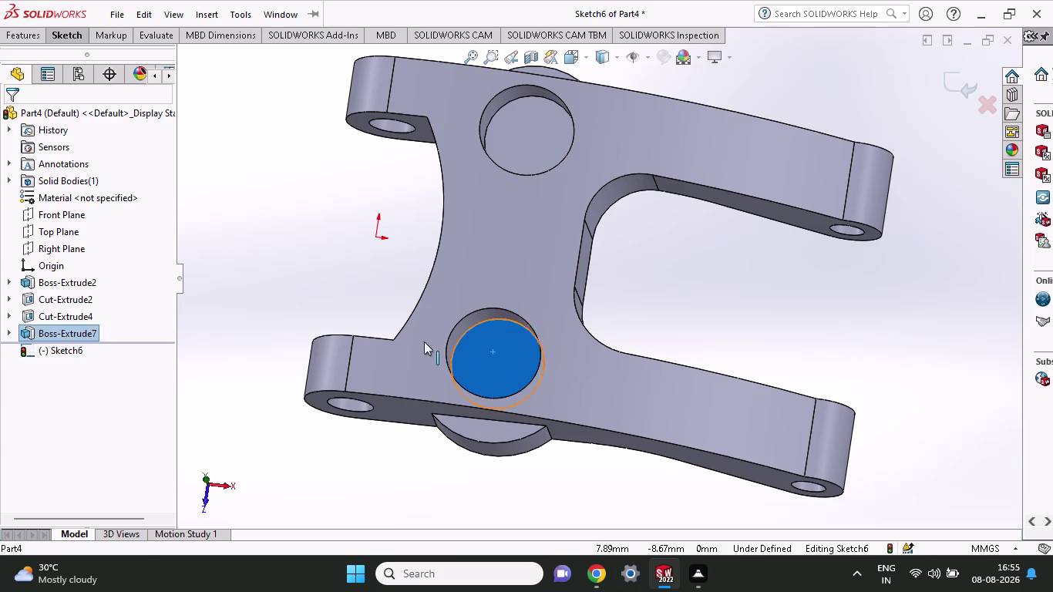
Exit Sketch6 without keeping it.
click(32, 31)
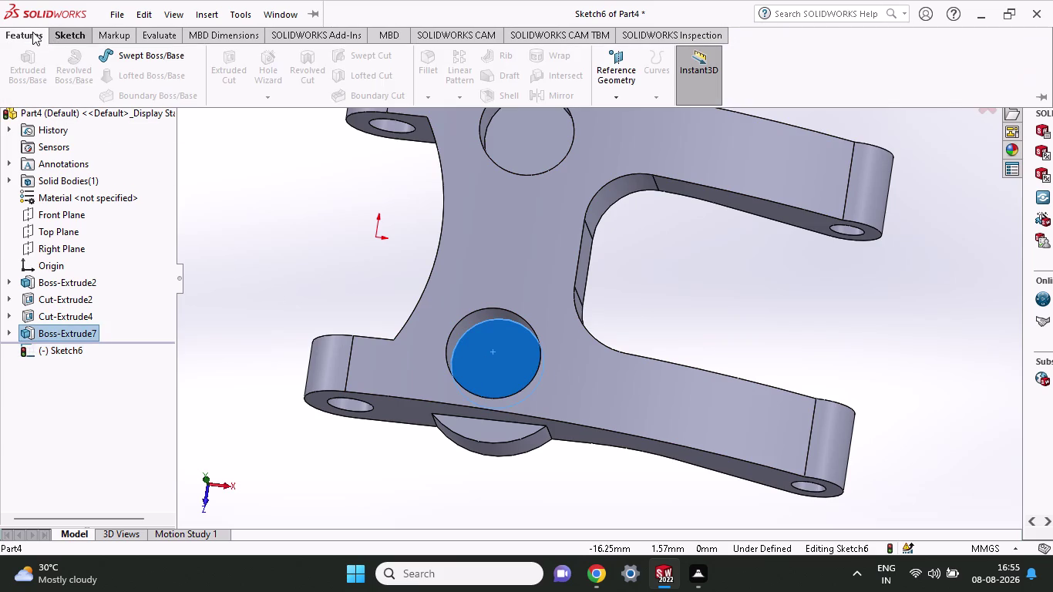
click(18, 34)
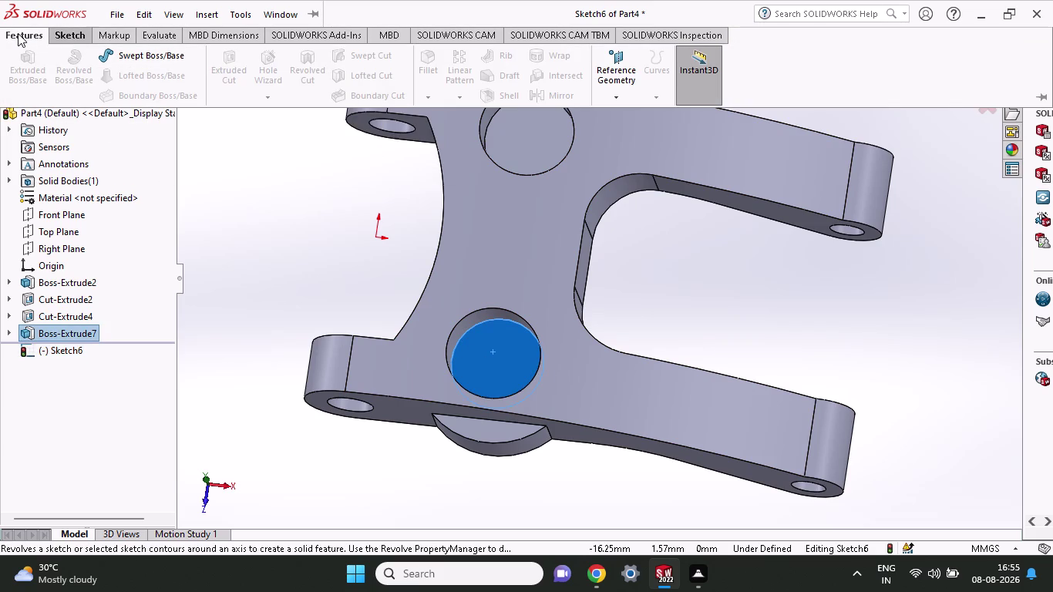
scroll(up, 3)
click(61, 38)
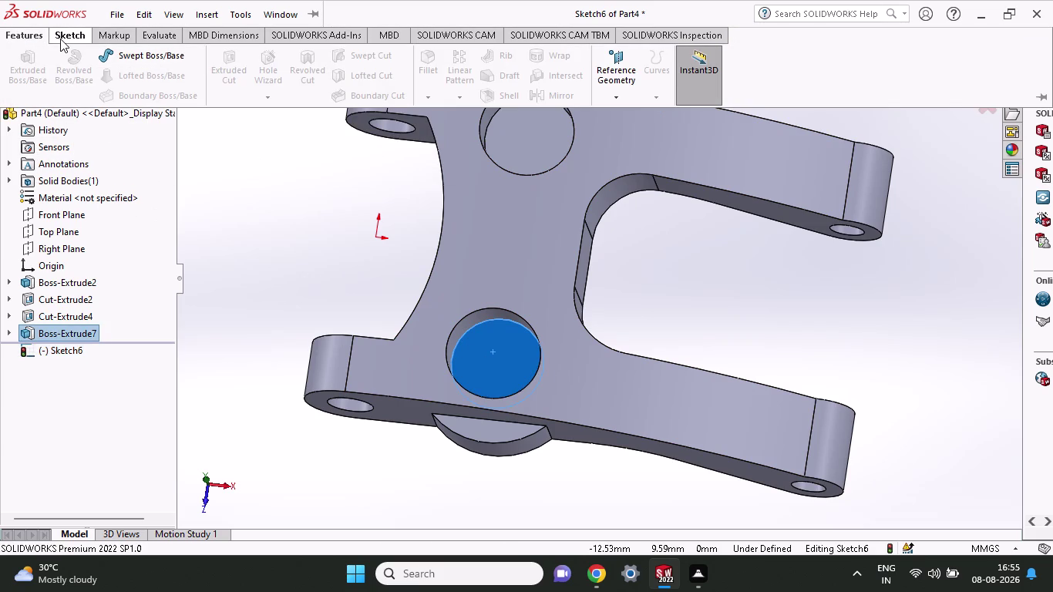
click(18, 70)
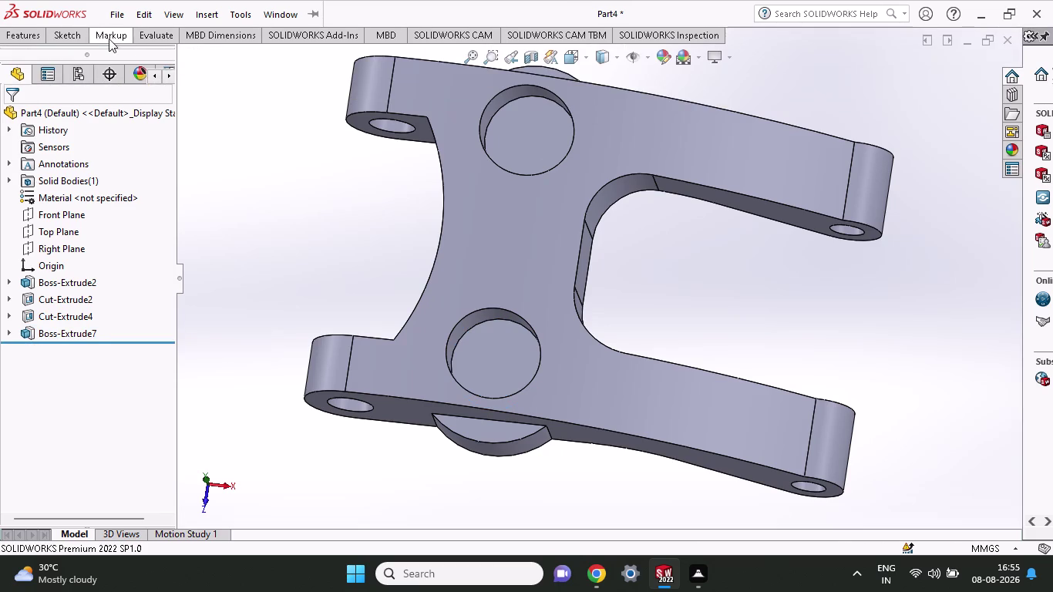
click(26, 39)
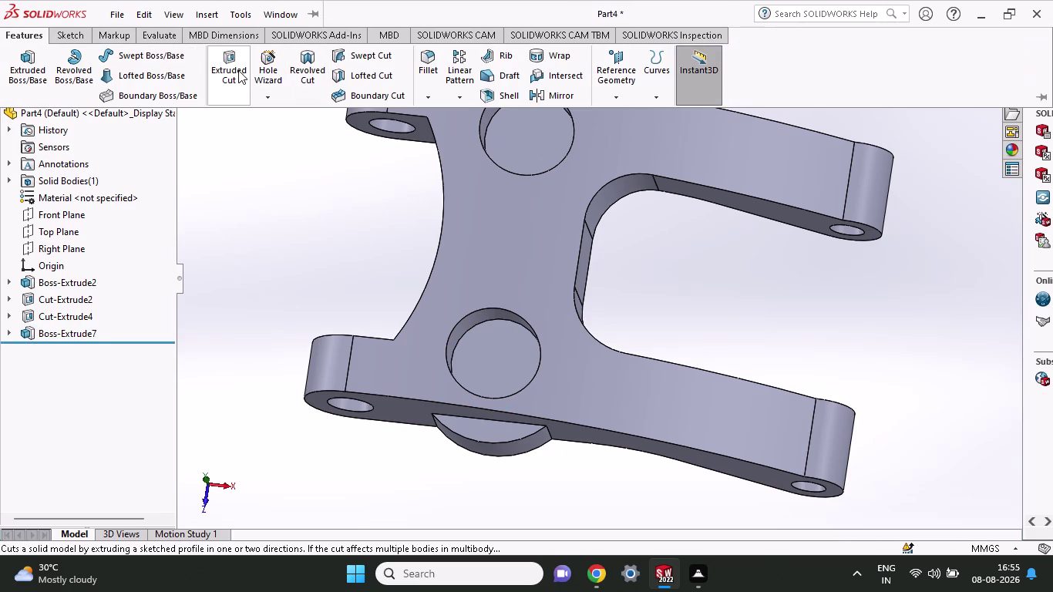
click(239, 70)
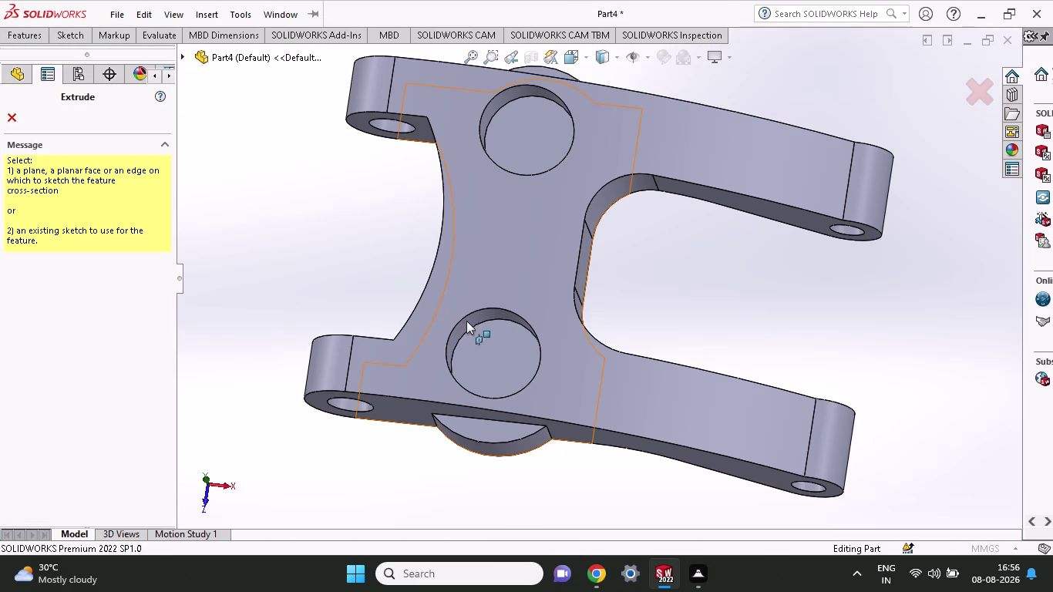
click(477, 343)
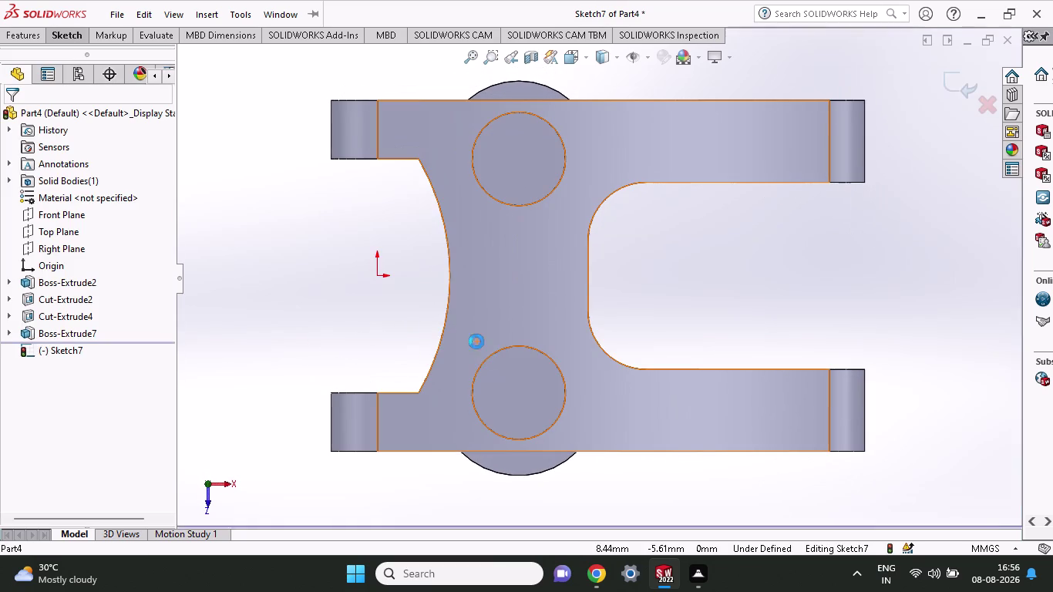
click(61, 36)
key(ctrl+z)
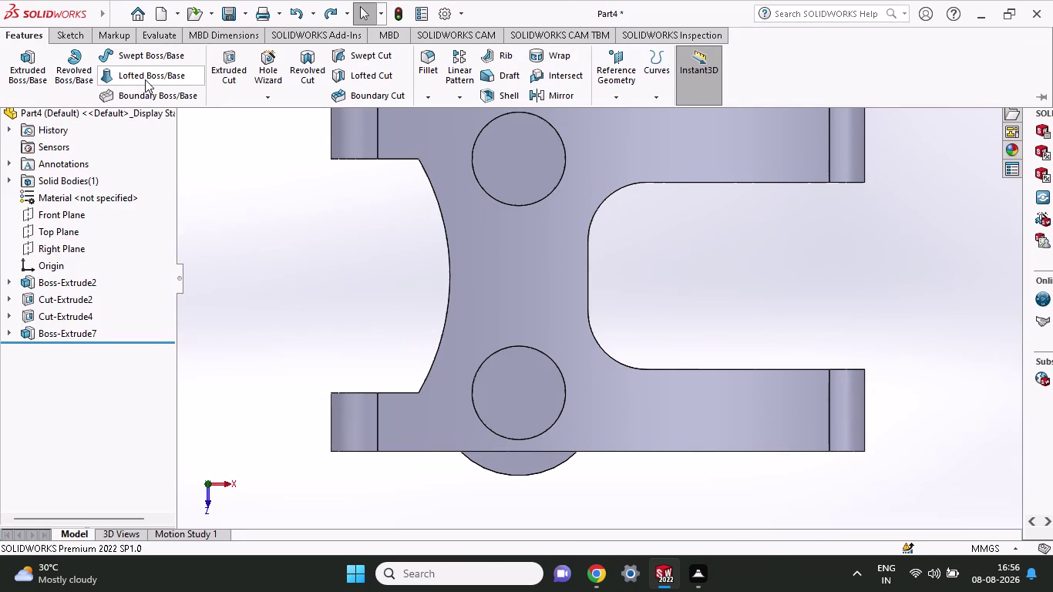
scroll(up, 3)
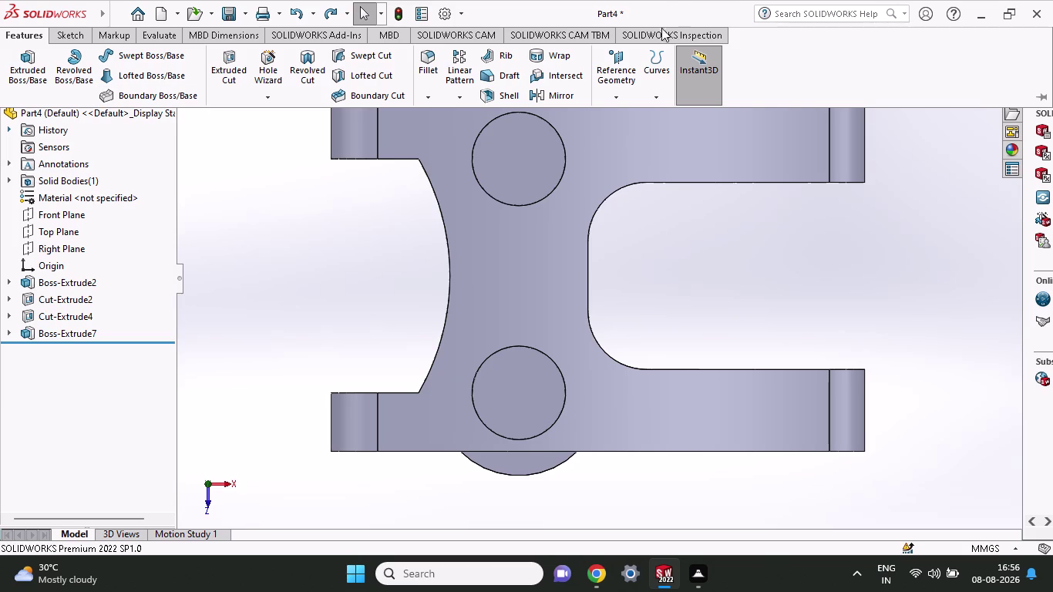
middle_drag(640, 481, 631, 375)
middle_drag(591, 411, 593, 397)
scroll(up, 3)
middle_click(597, 363)
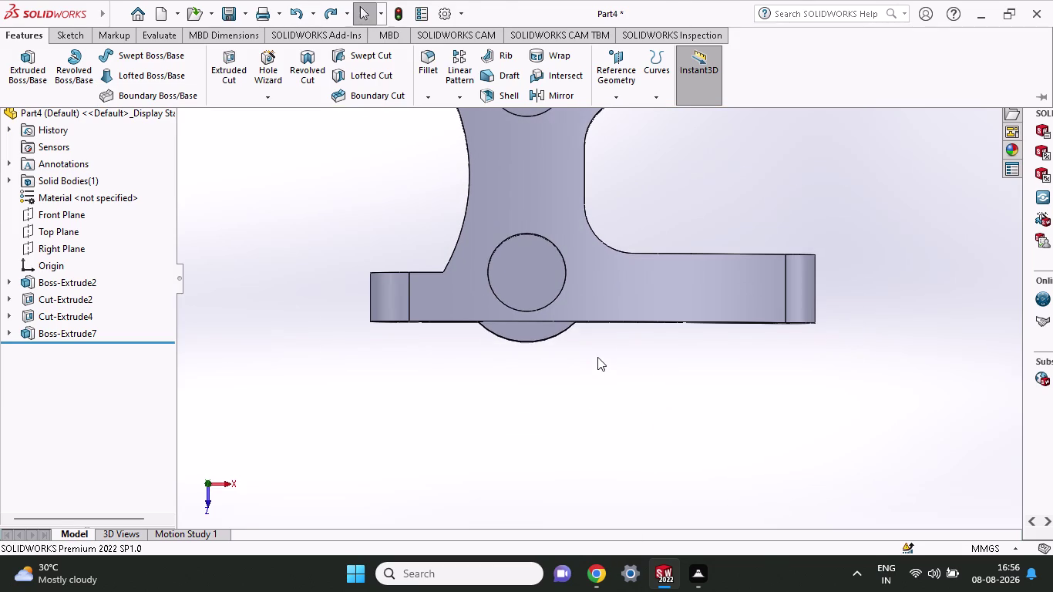
middle_drag(597, 337, 605, 185)
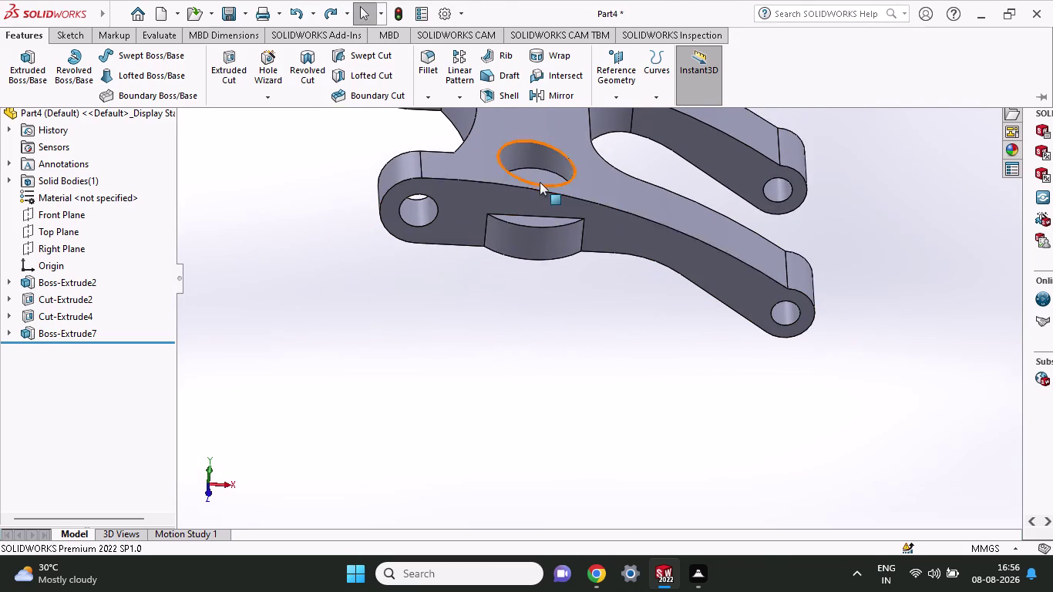
scroll(up, 3)
scroll(up, 3)
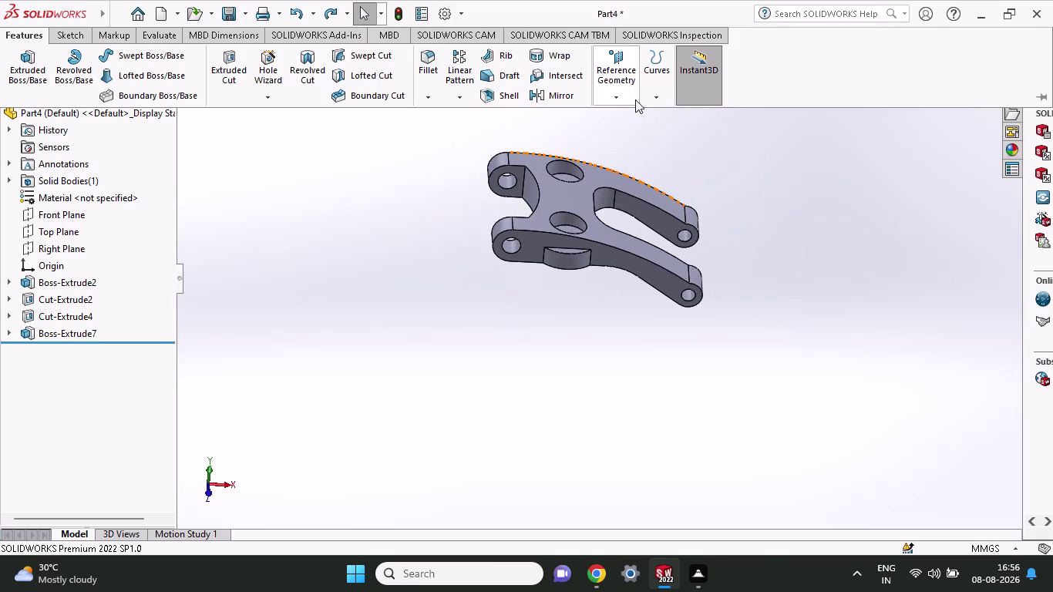
scroll(down, 3)
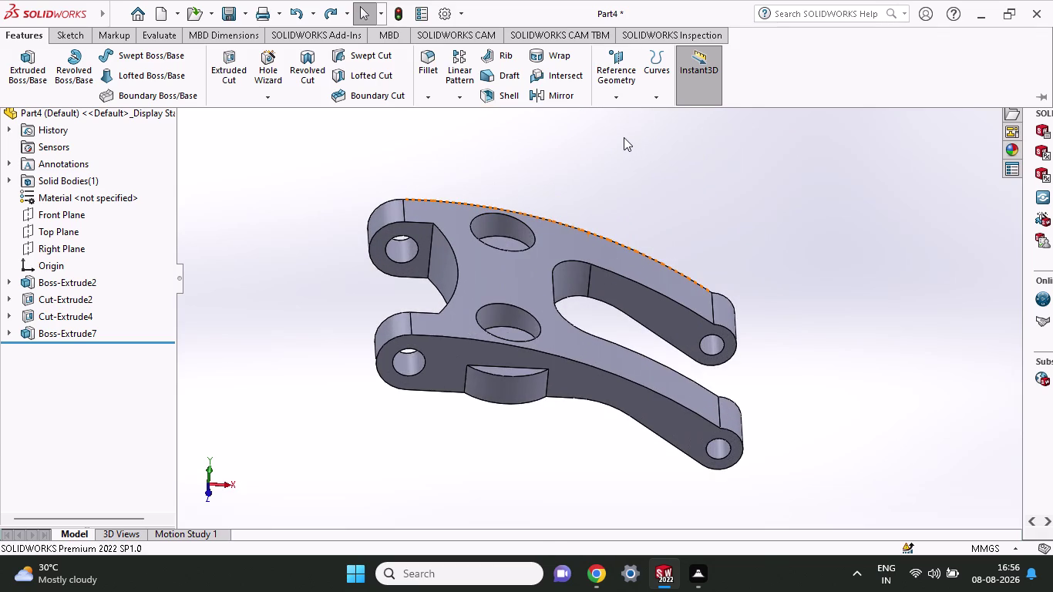
key(ctrl+z)
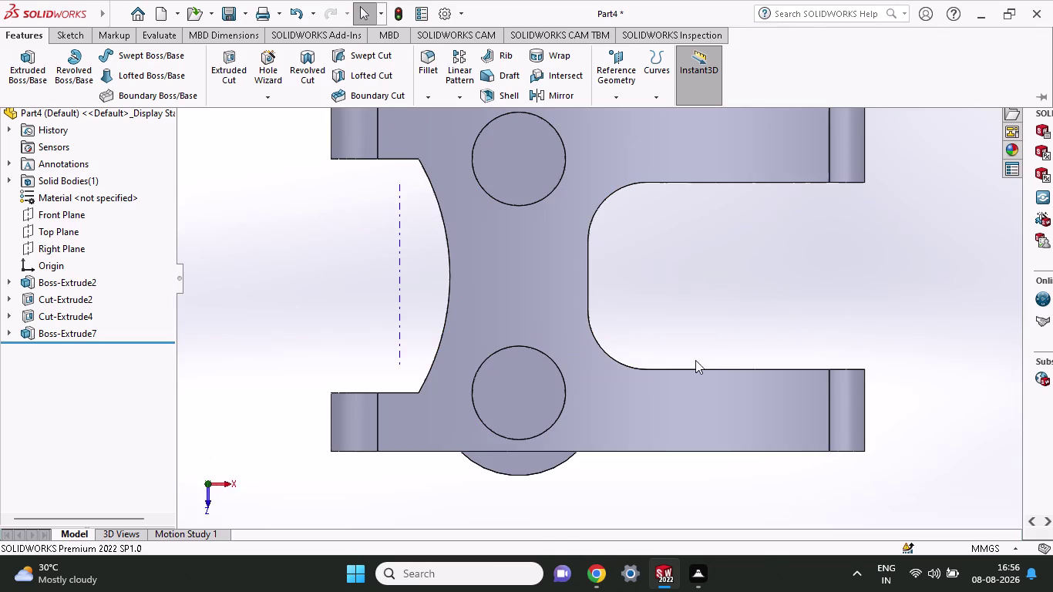
Return to the circles sketch and start an Extruded Boss/Base.
key(ctrl+z)
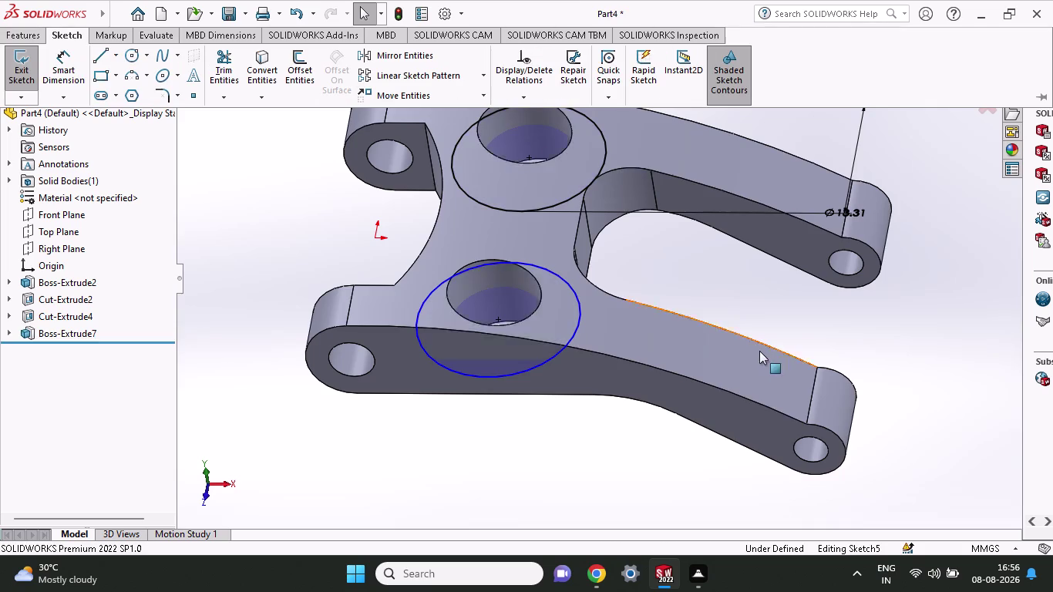
key(ctrl+z)
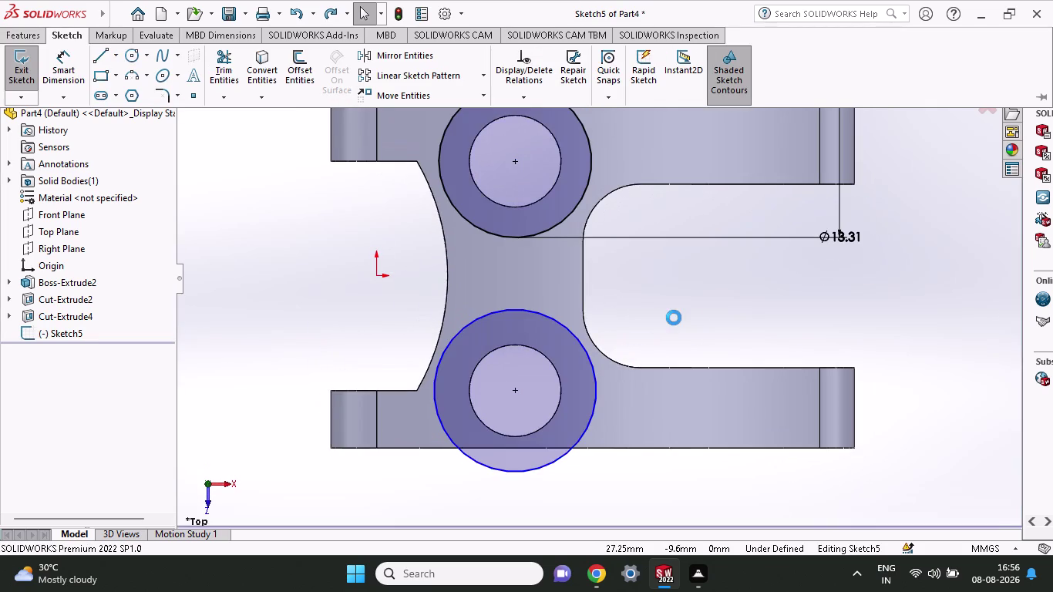
scroll(down, 3)
middle_drag(674, 318, 662, 131)
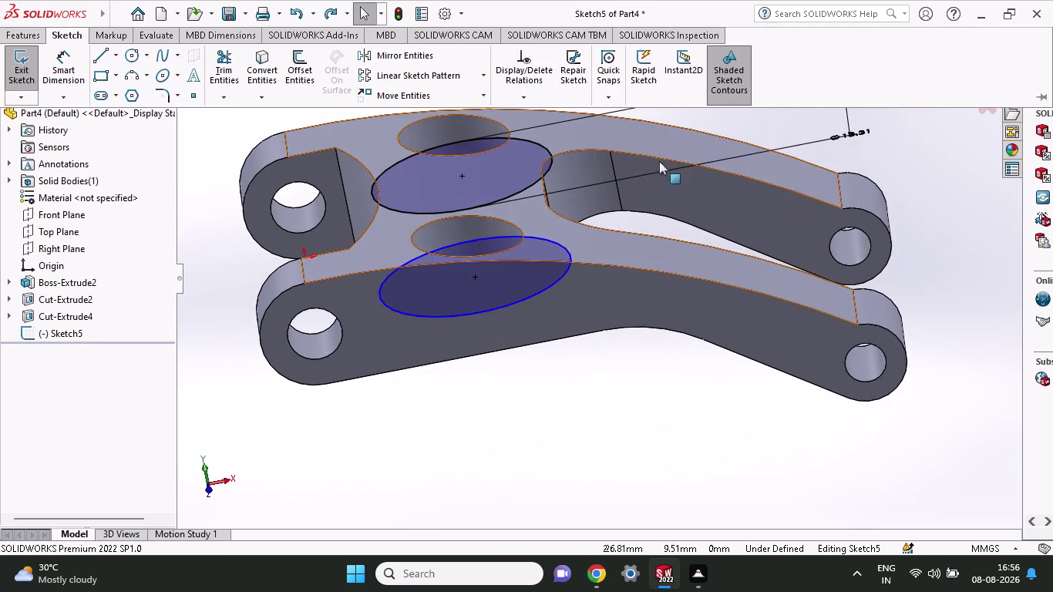
click(33, 34)
click(36, 61)
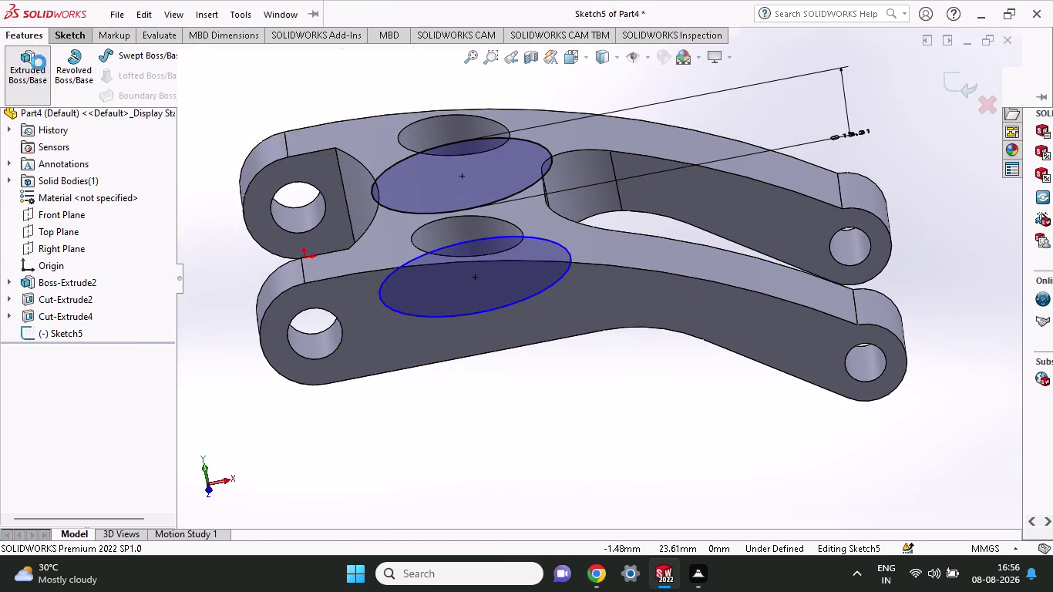
Try Up To Surface with the top face as end, checking the preview.
click(491, 302)
click(499, 176)
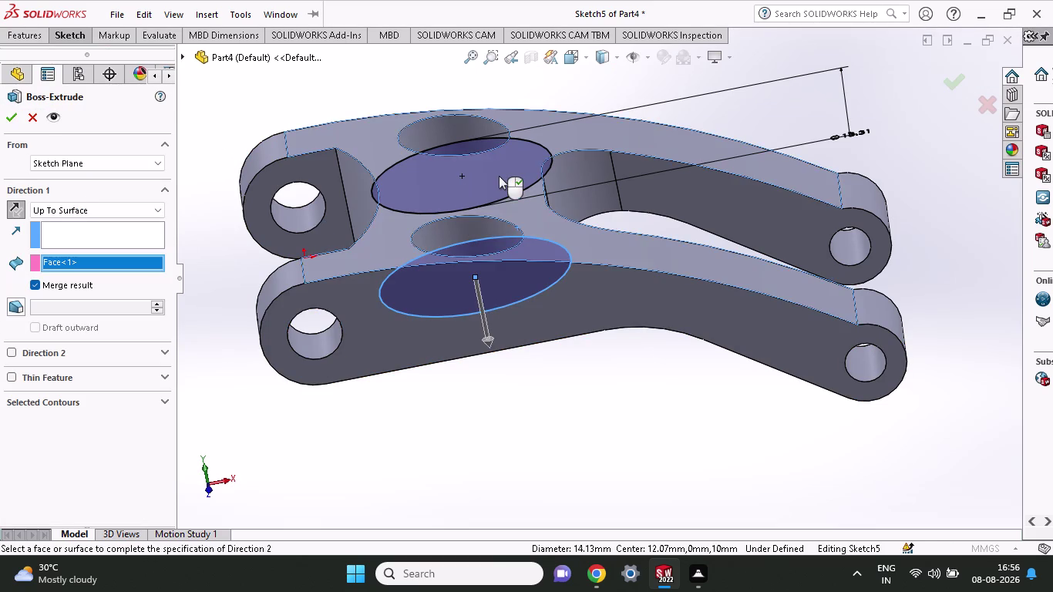
middle_drag(620, 194, 620, 216)
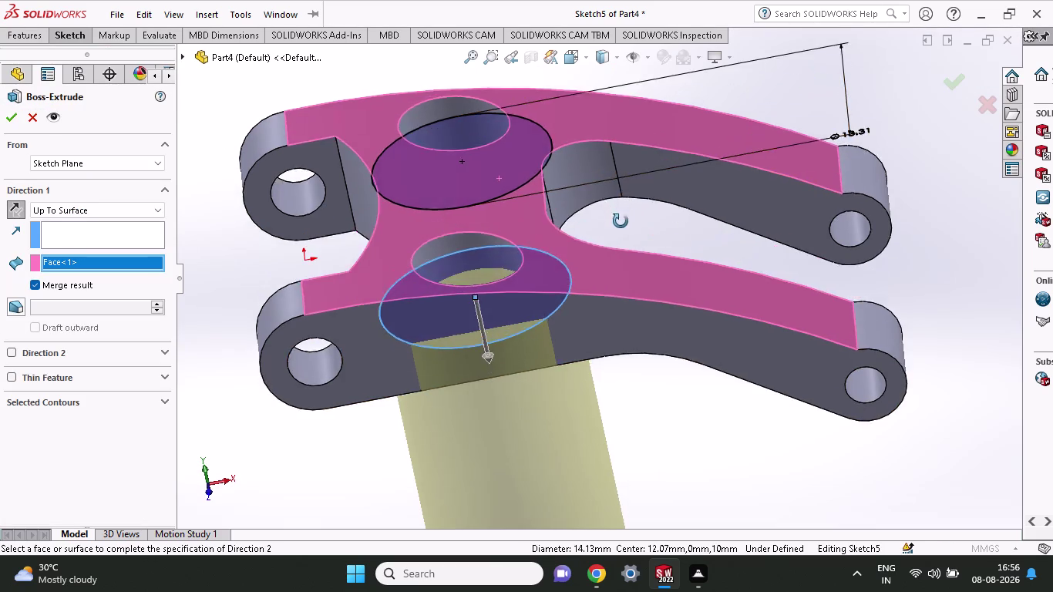
middle_drag(620, 216, 662, 344)
click(513, 201)
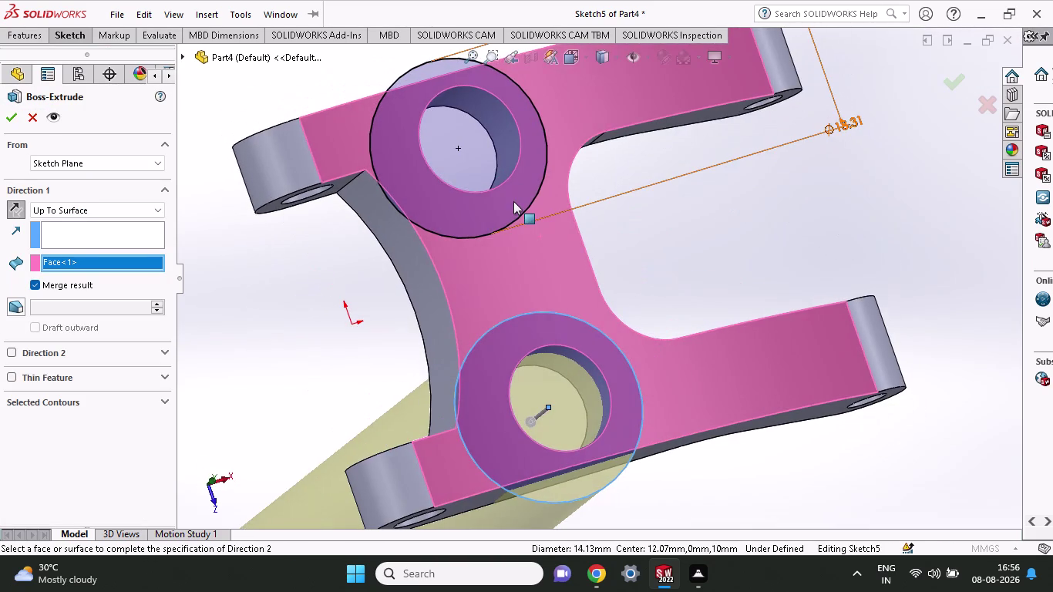
click(502, 189)
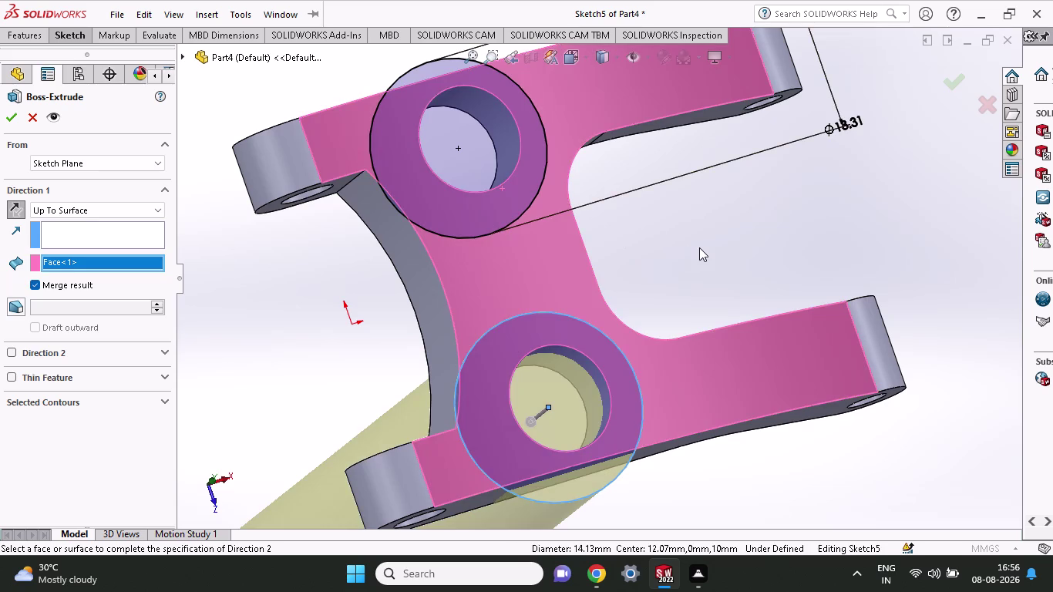
middle_drag(700, 248, 607, 124)
scroll(up, 3)
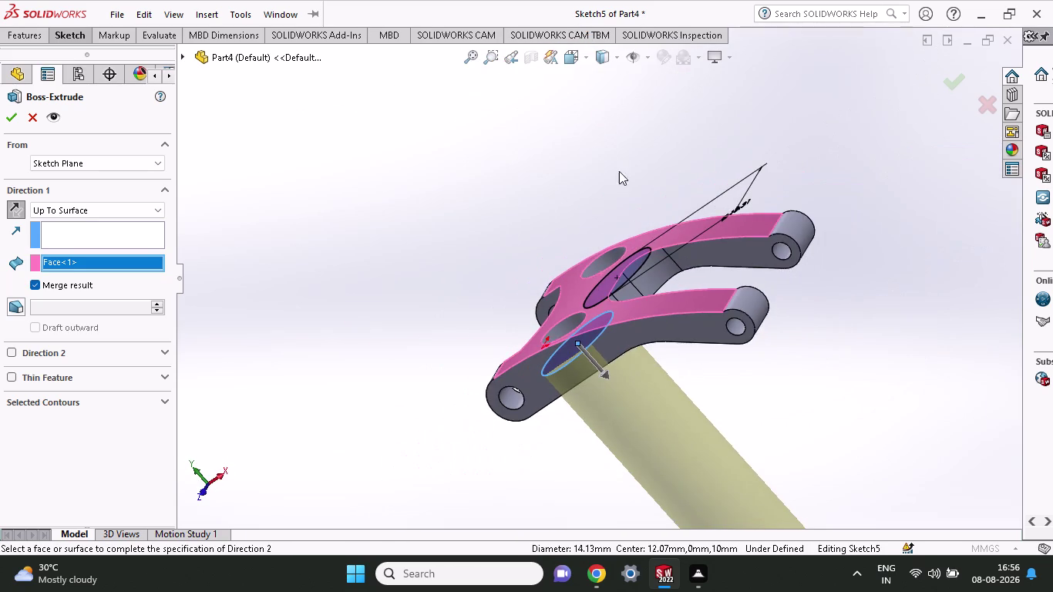
middle_drag(788, 404, 698, 330)
Pick the bottom face as end surface, then clear that selection.
click(702, 341)
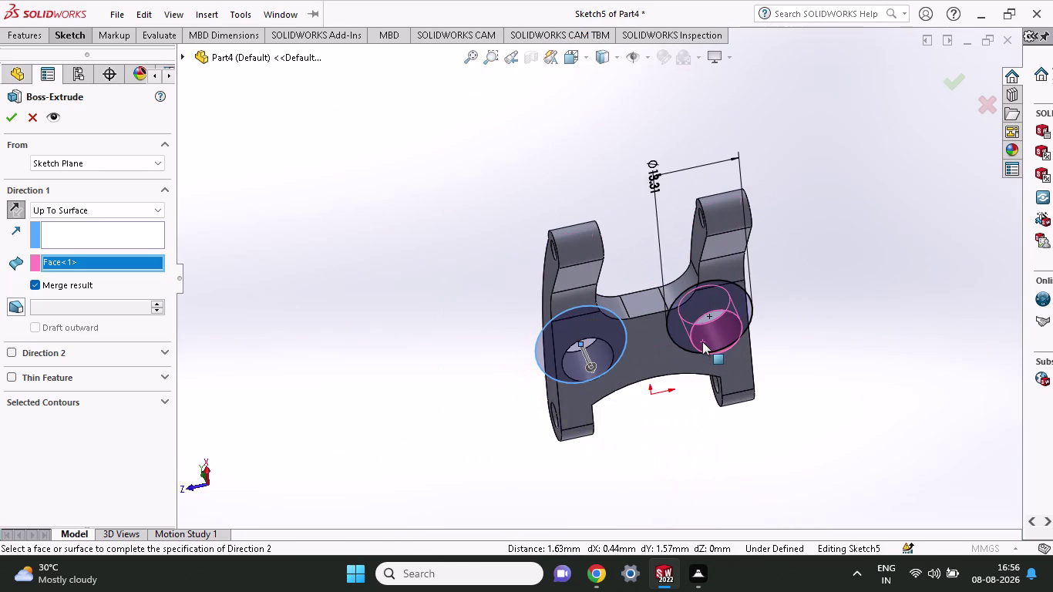
click(682, 341)
click(743, 300)
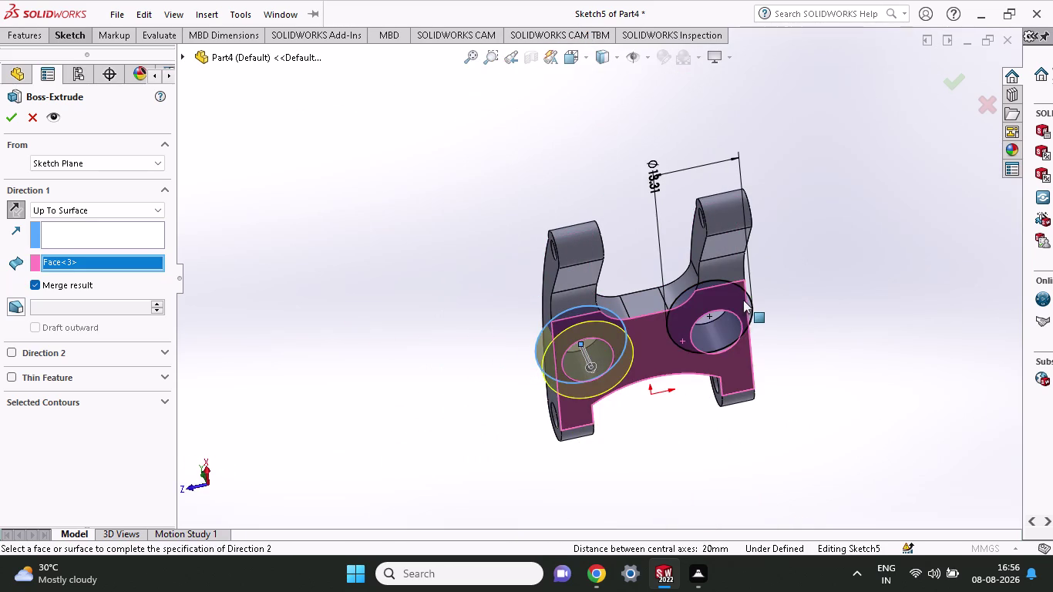
click(750, 302)
click(750, 302)
click(750, 302)
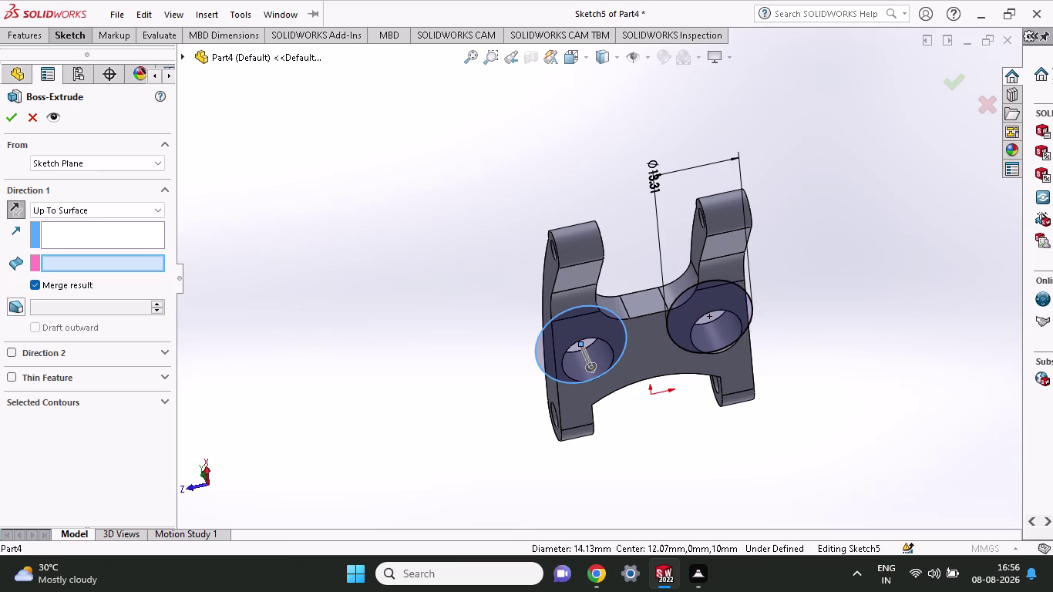
click(746, 296)
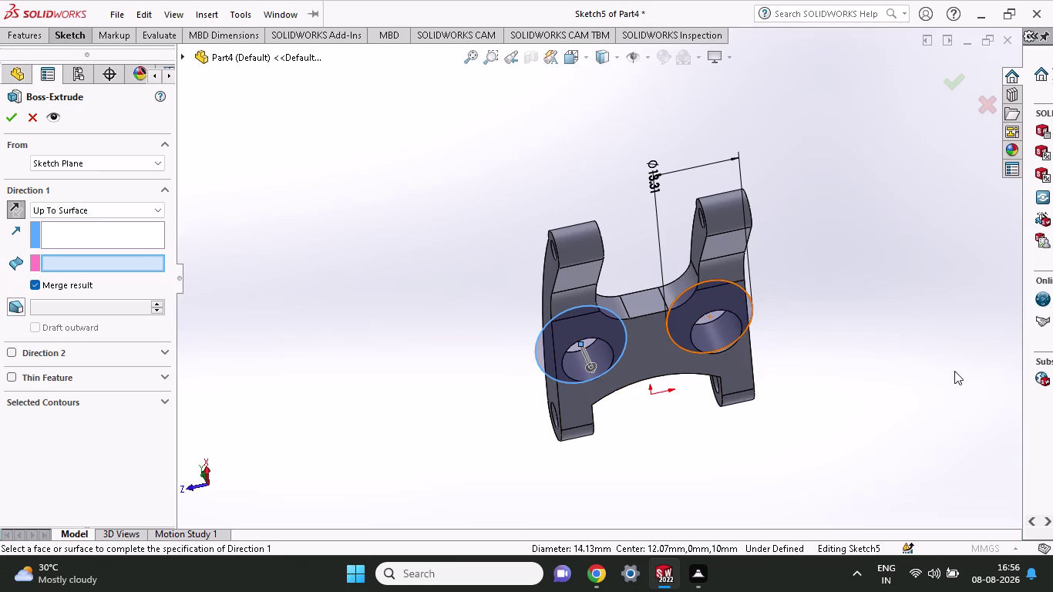
Cancel the extrusion, return to the top view, and restart the boss extrusion.
key(ctrl+z)
key(ctrl+z)
key(Escape)
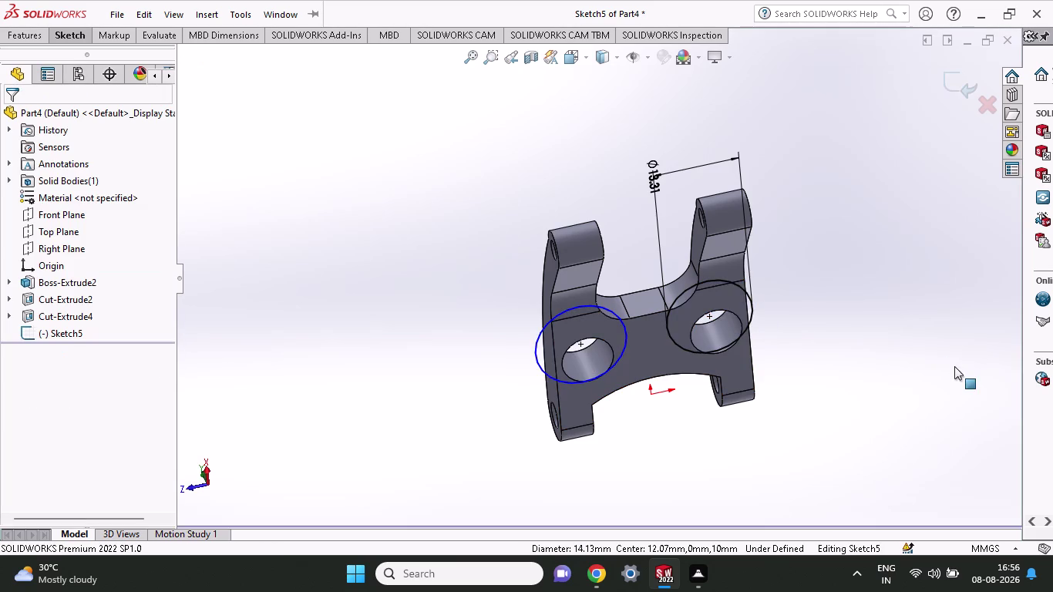
key(ctrl+z)
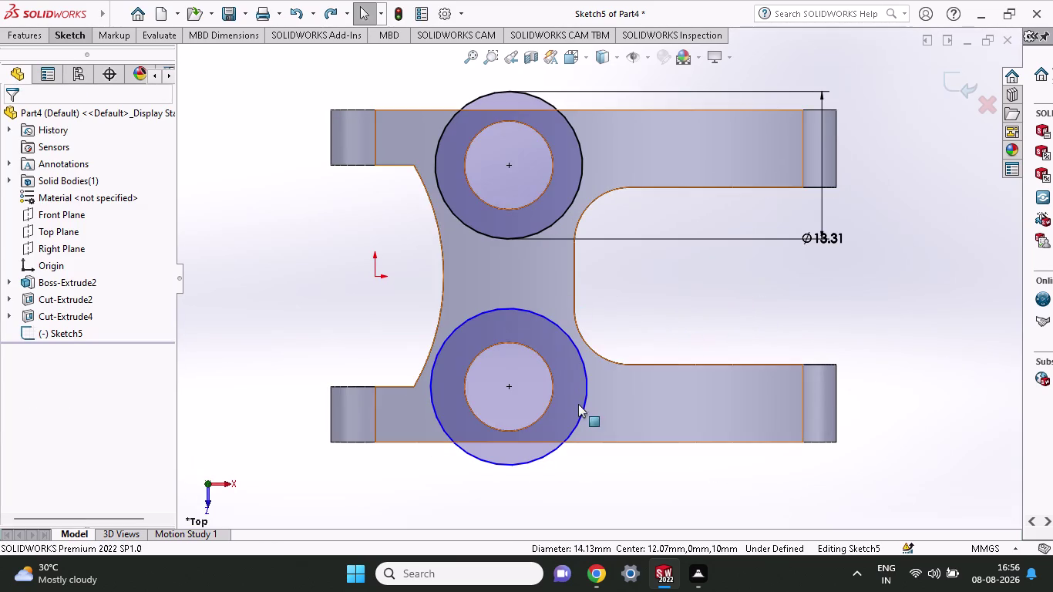
click(19, 30)
click(23, 55)
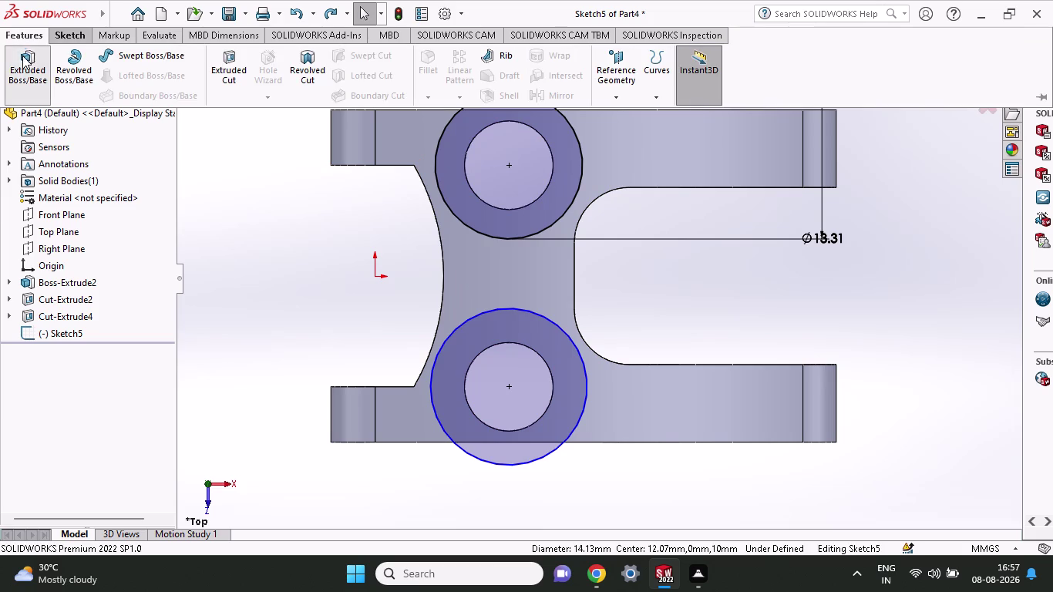
Pick the top face as the end surface and inspect the preview.
middle_drag(366, 323, 371, 263)
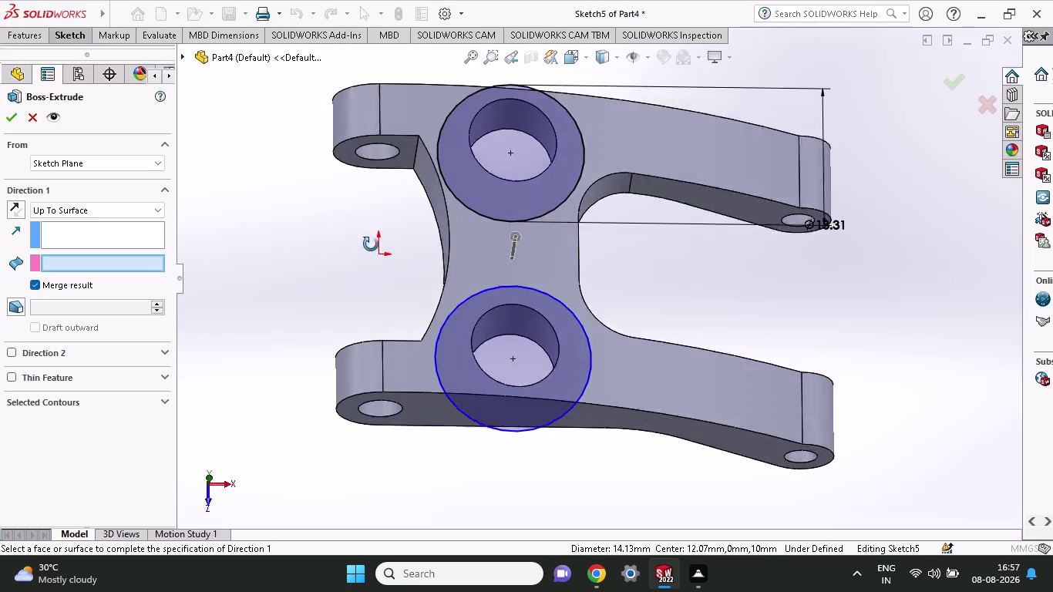
middle_drag(370, 264, 374, 148)
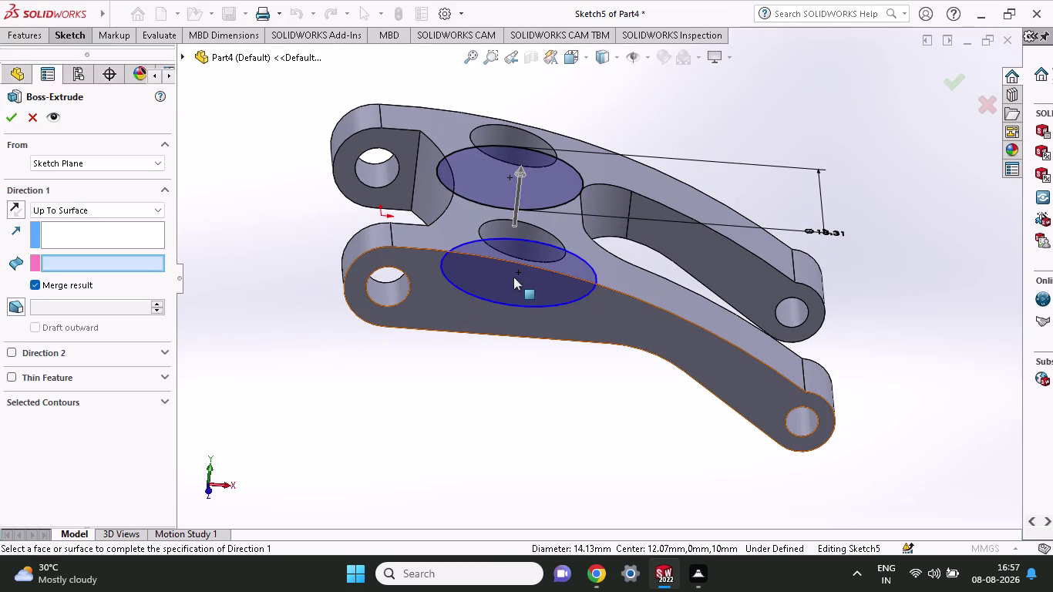
click(514, 276)
click(519, 185)
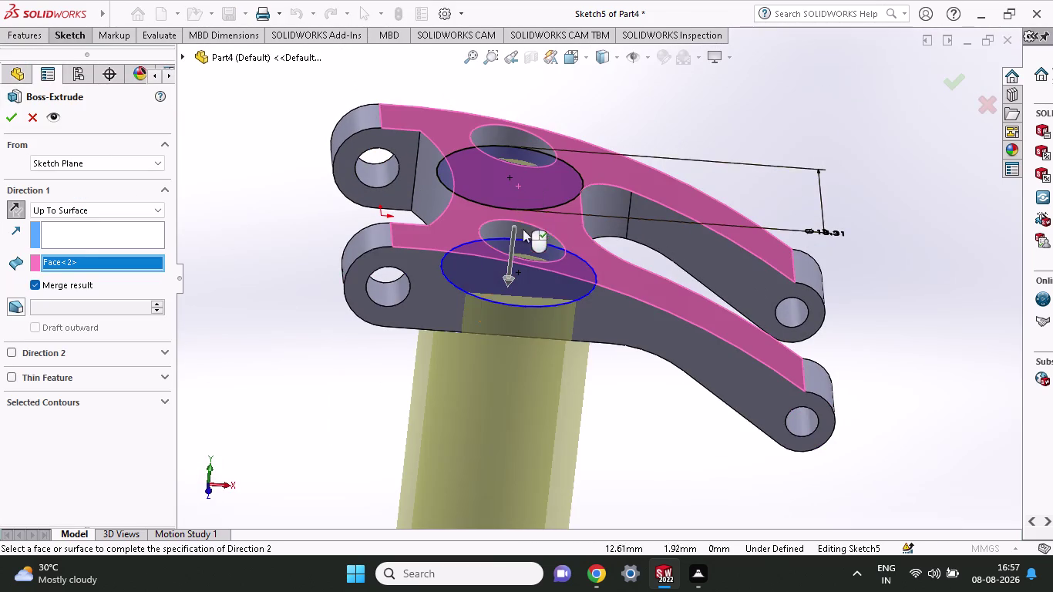
middle_drag(626, 401, 495, 265)
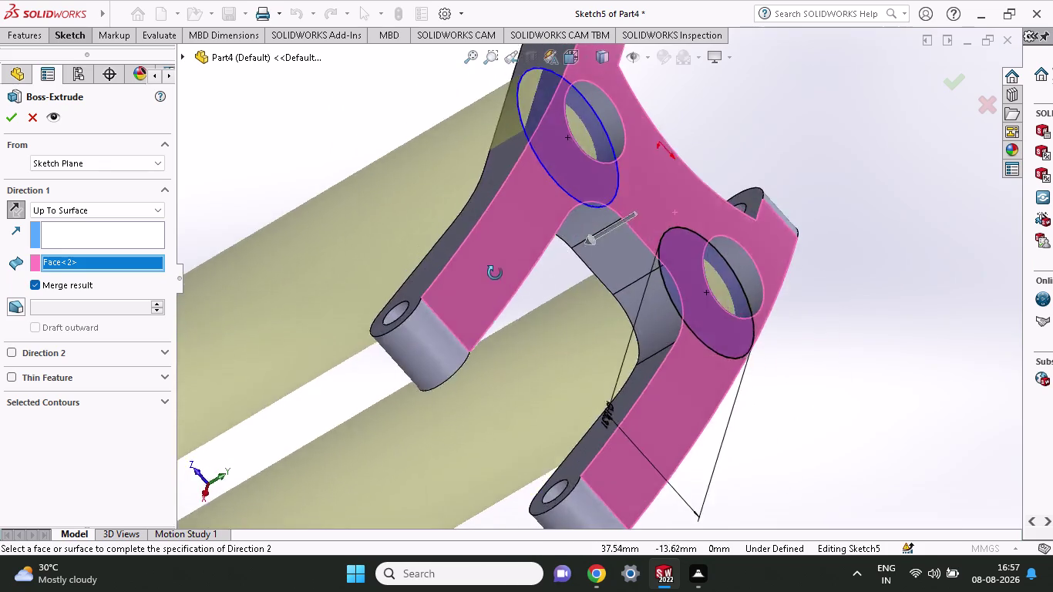
middle_drag(495, 264, 553, 402)
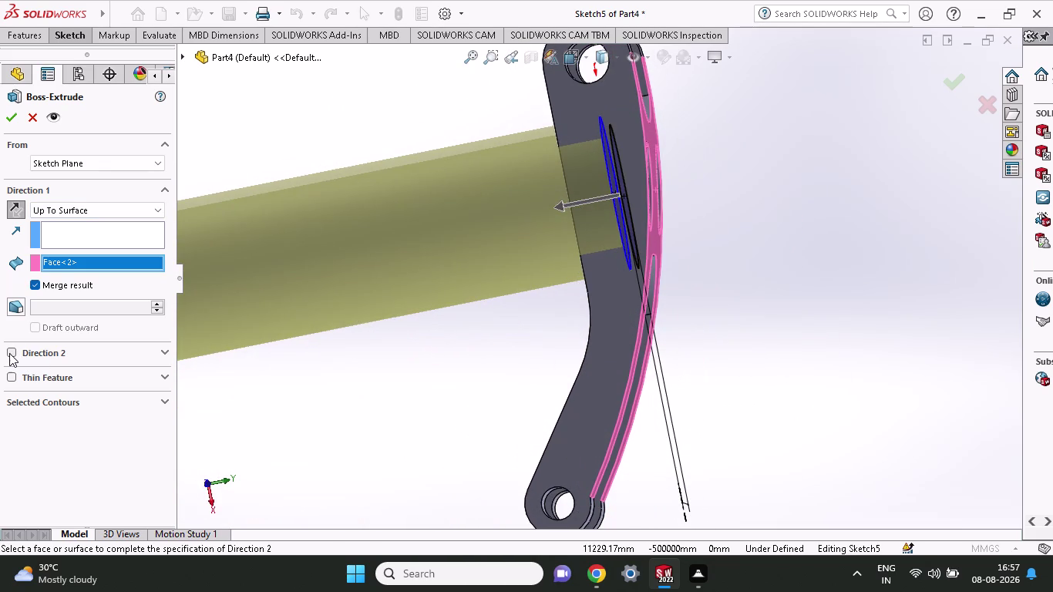
Enable Direction 2 and set its depth to 4 mm after trying 15.
click(9, 353)
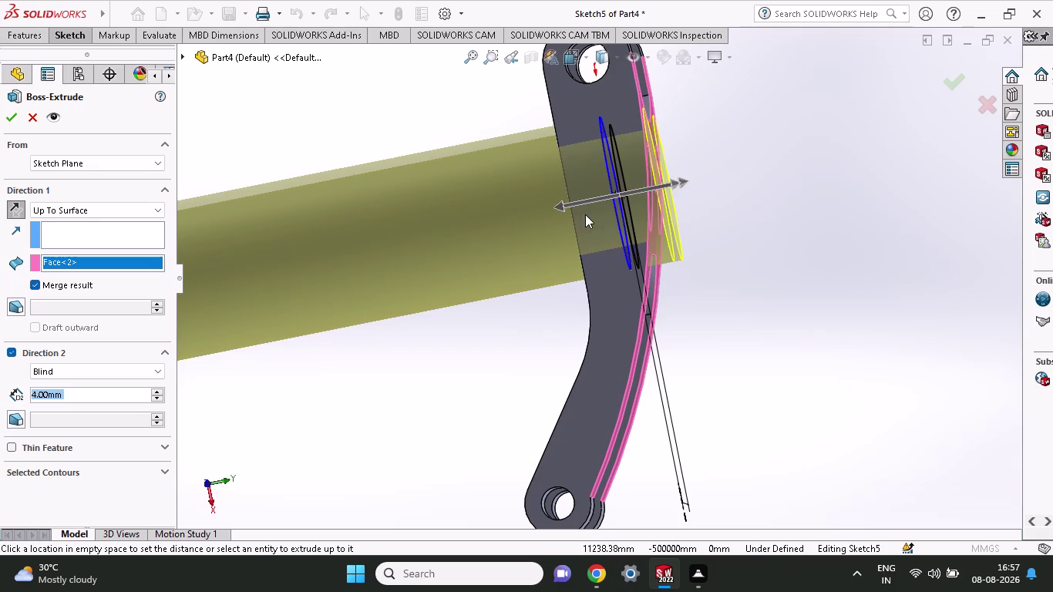
middle_drag(749, 175, 765, 184)
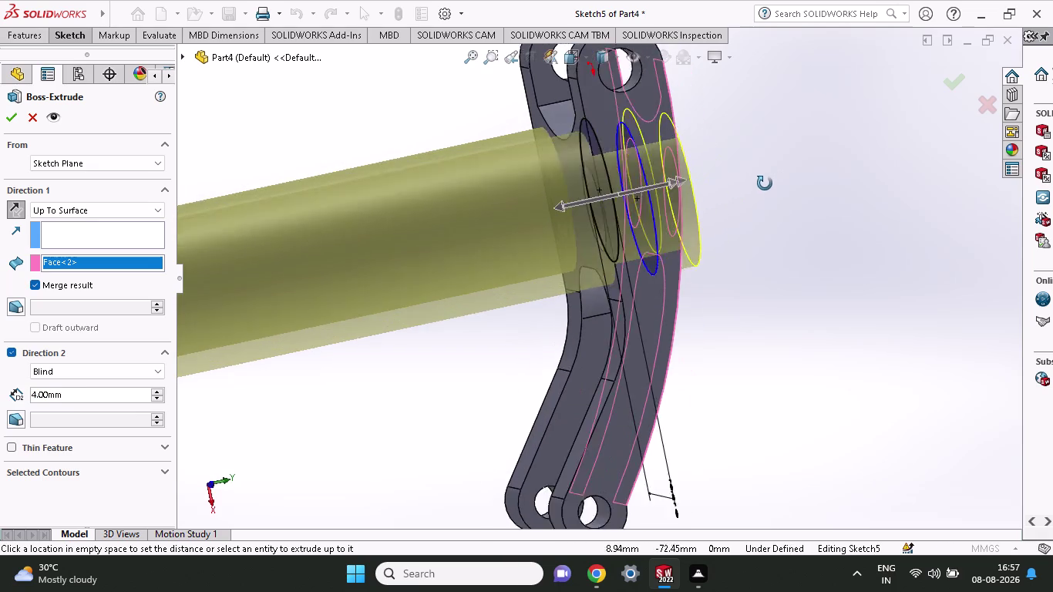
middle_drag(765, 184, 754, 198)
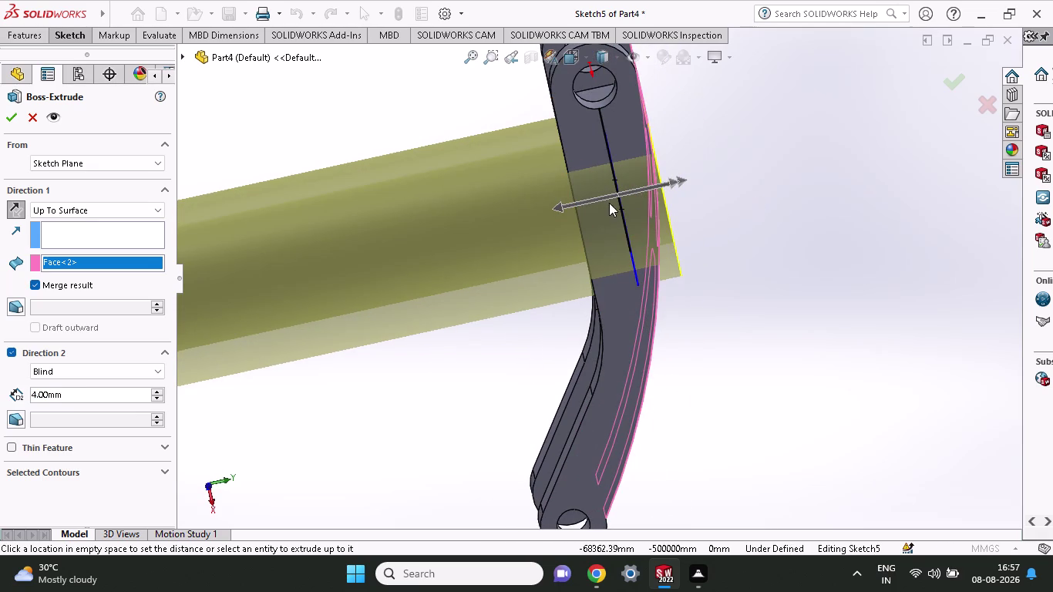
drag(71, 397, 58, 397)
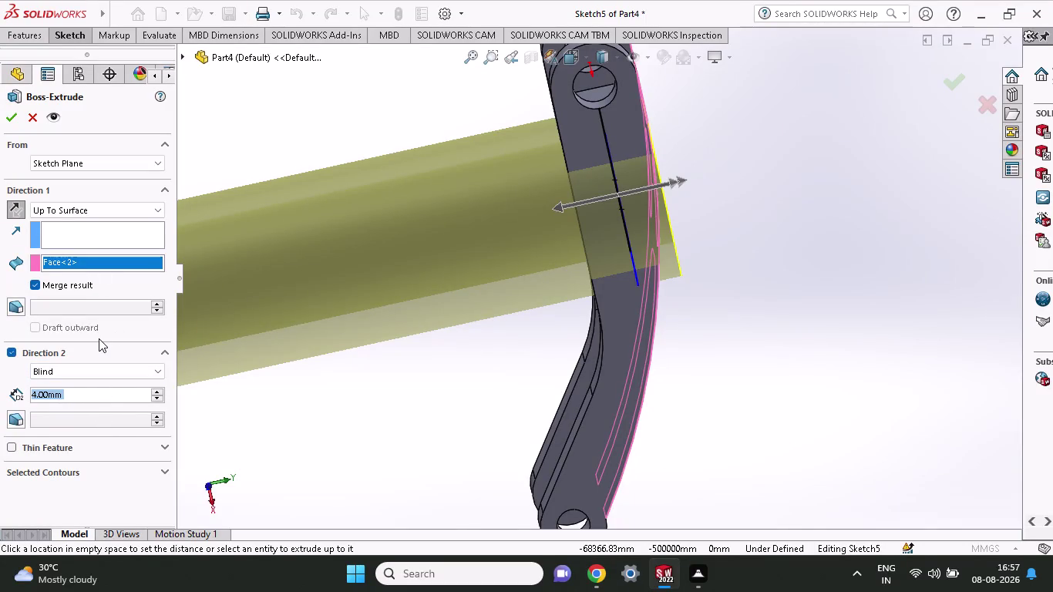
text(15)
click(276, 404)
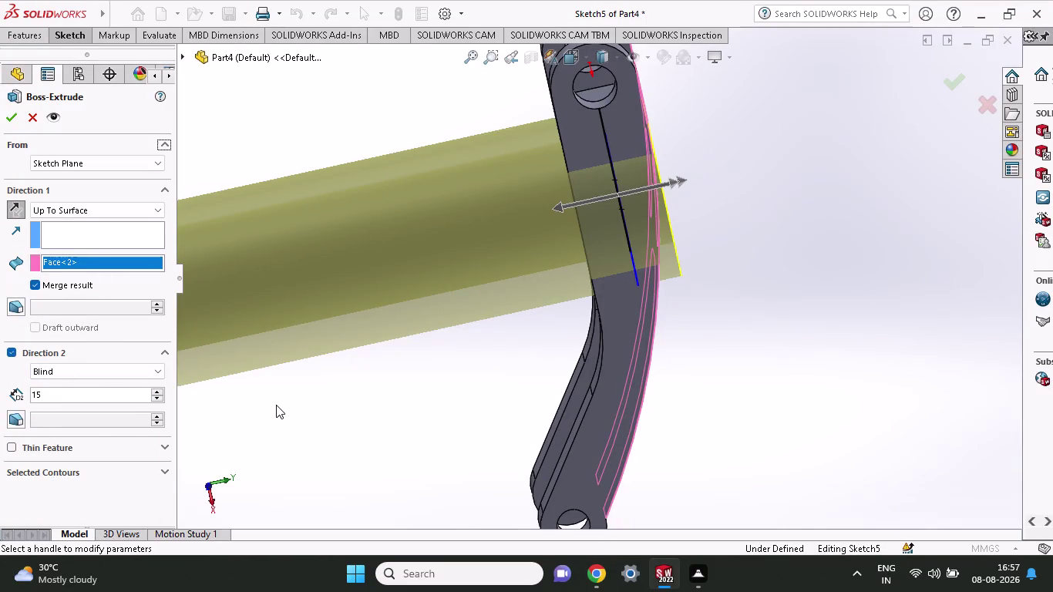
drag(90, 397, 0, 401)
key(4)
key(Return)
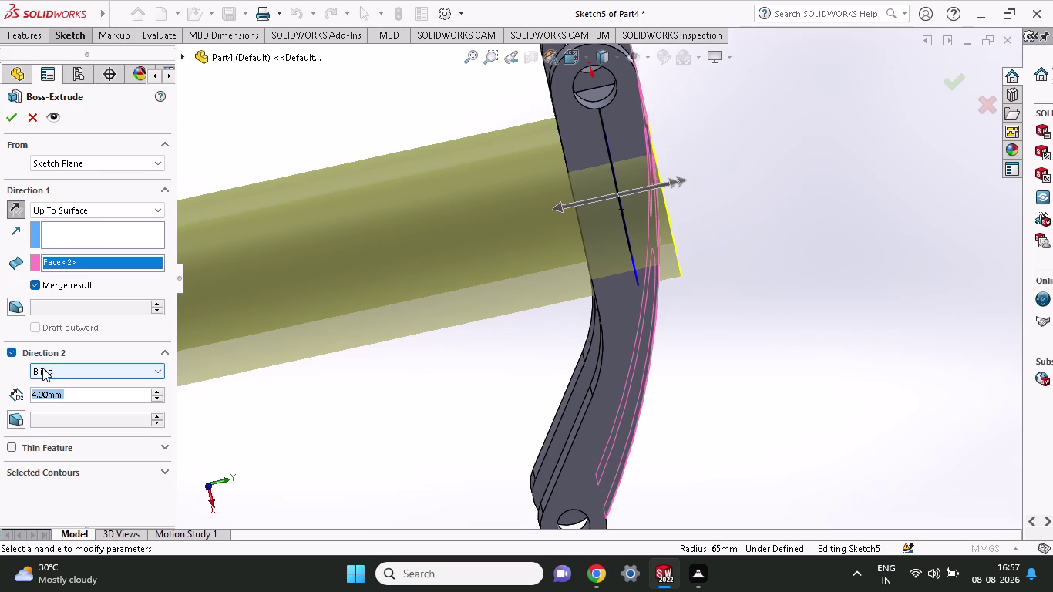
Set Direction 1 to Blind 4 mm and accept Boss-Extrude8.
click(91, 206)
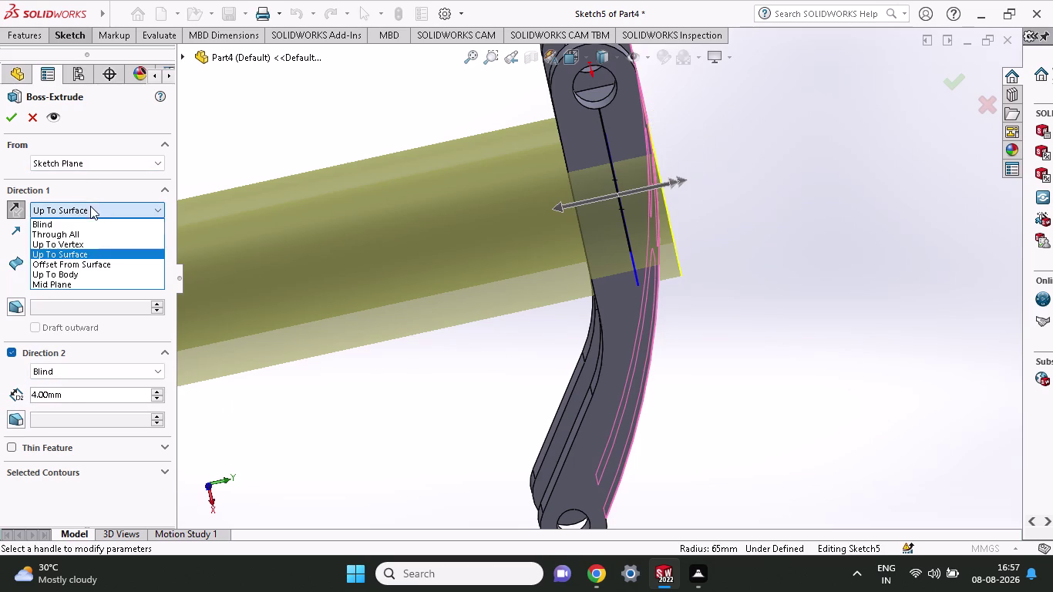
click(82, 226)
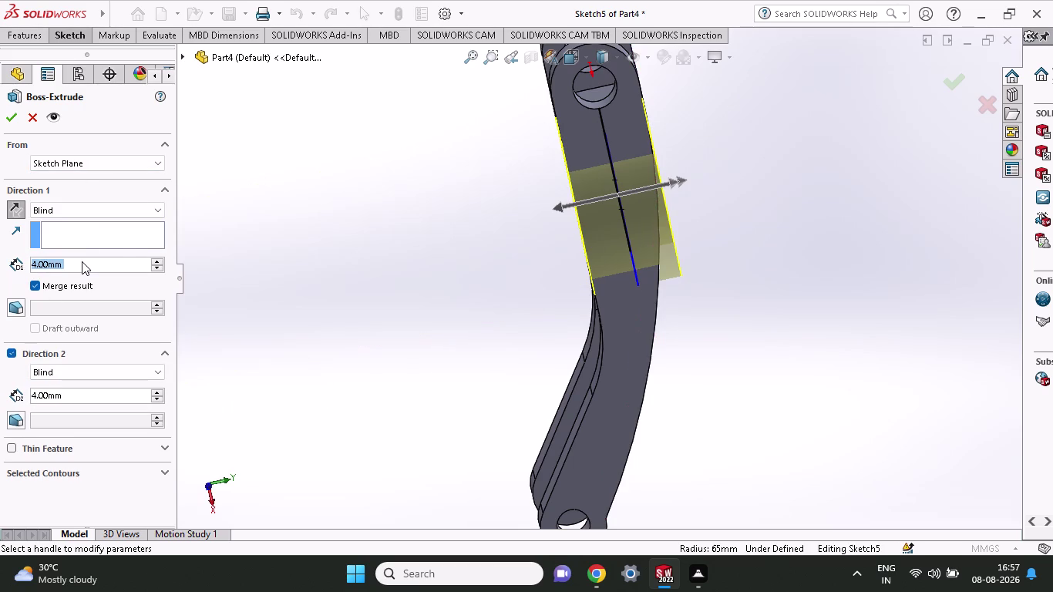
click(13, 121)
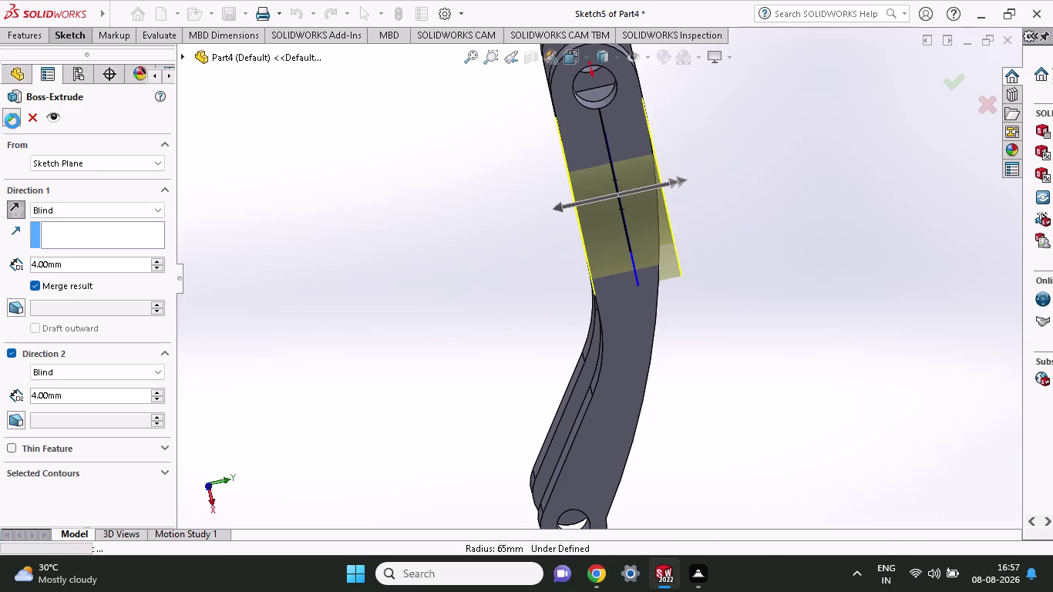
middle_drag(504, 222, 445, 257)
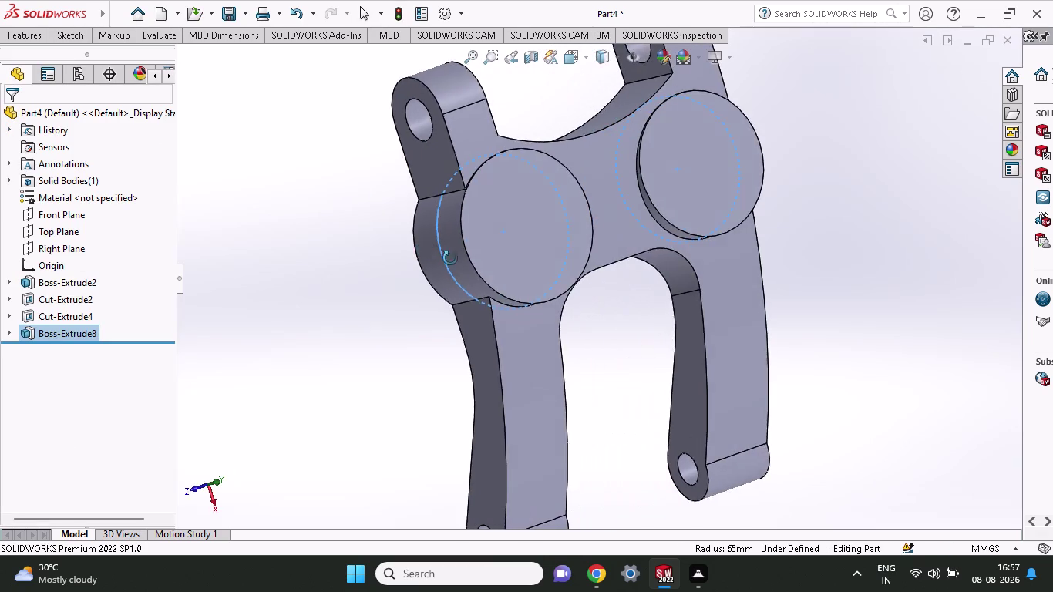
middle_drag(445, 257, 500, 209)
scroll(down, 3)
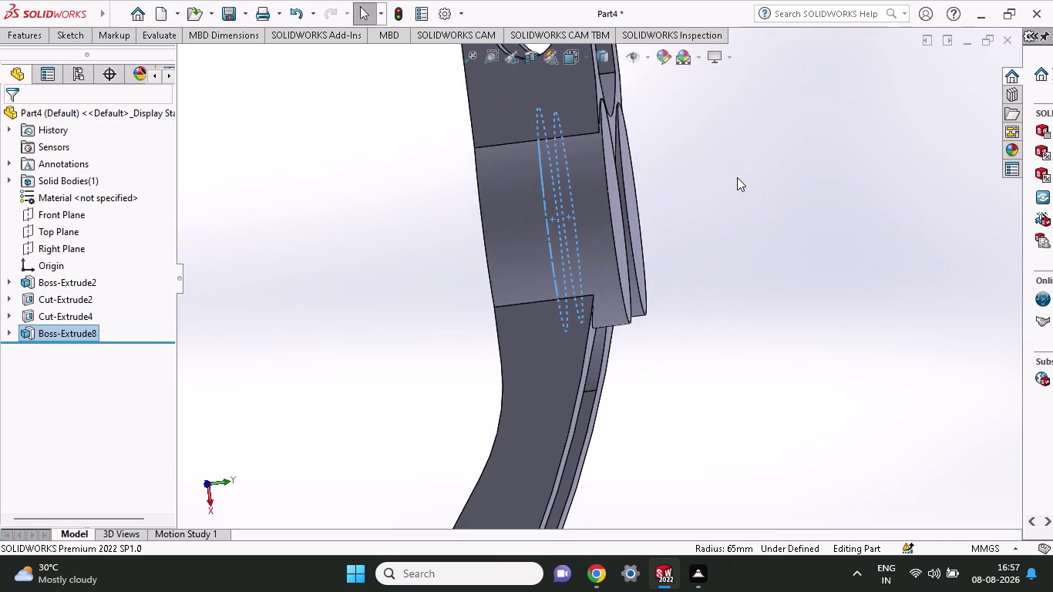
click(576, 245)
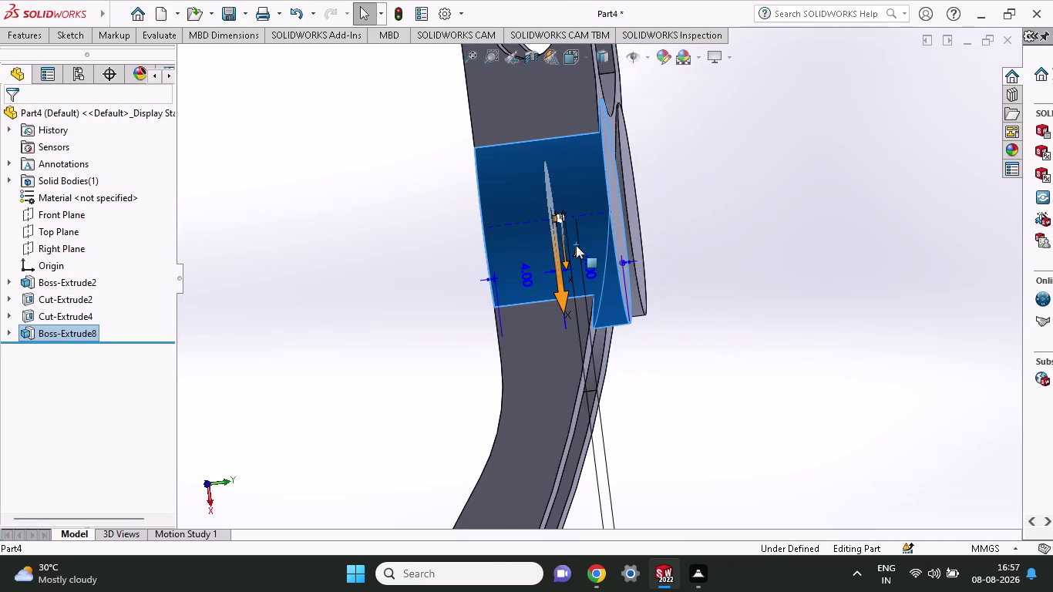
right_click(545, 195)
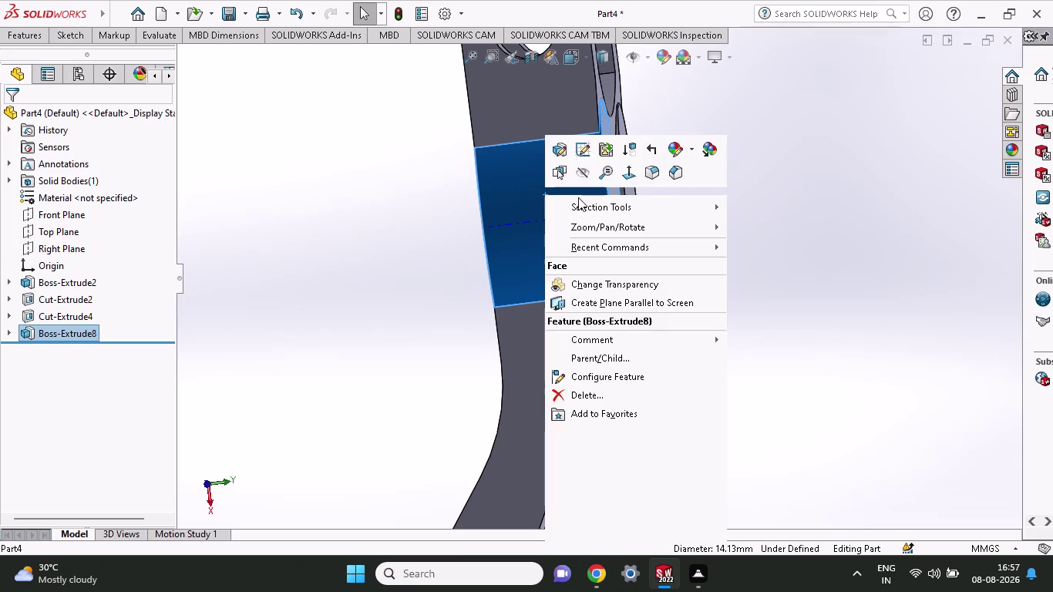
click(589, 158)
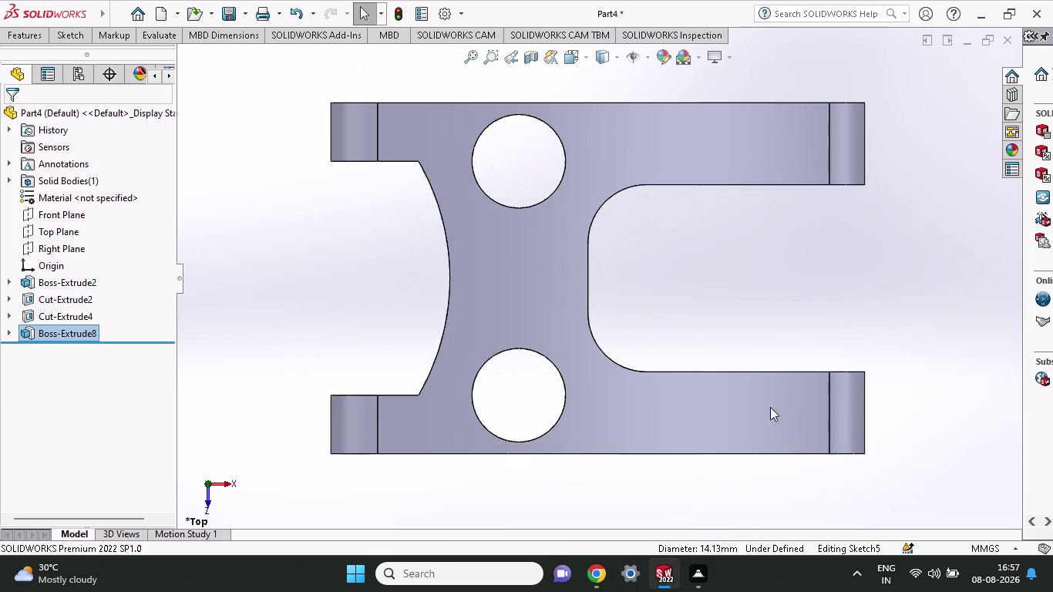
middle_drag(667, 344, 620, 142)
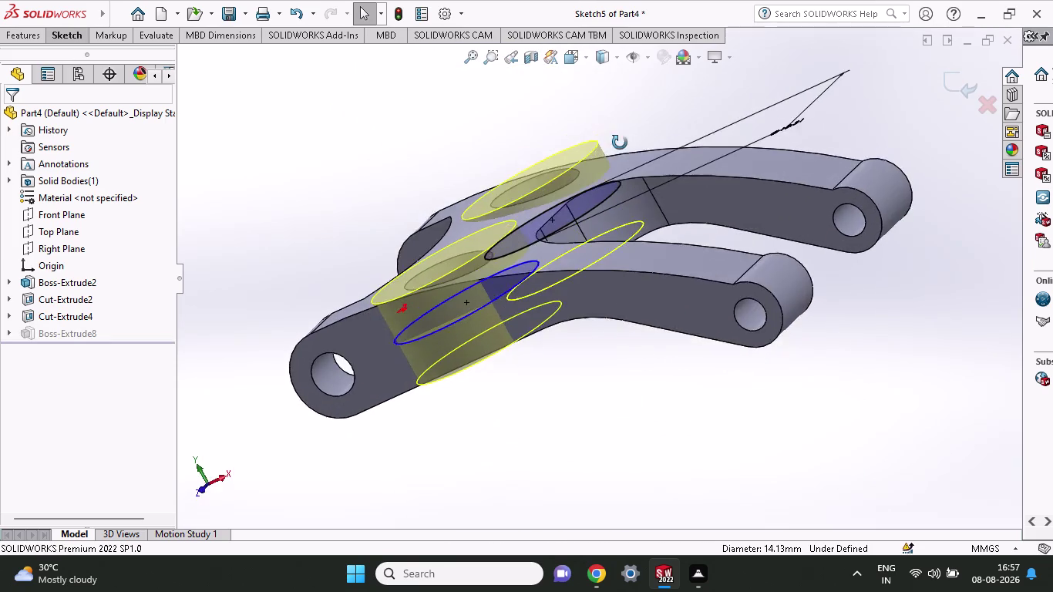
middle_drag(620, 143, 667, 125)
key(Escape)
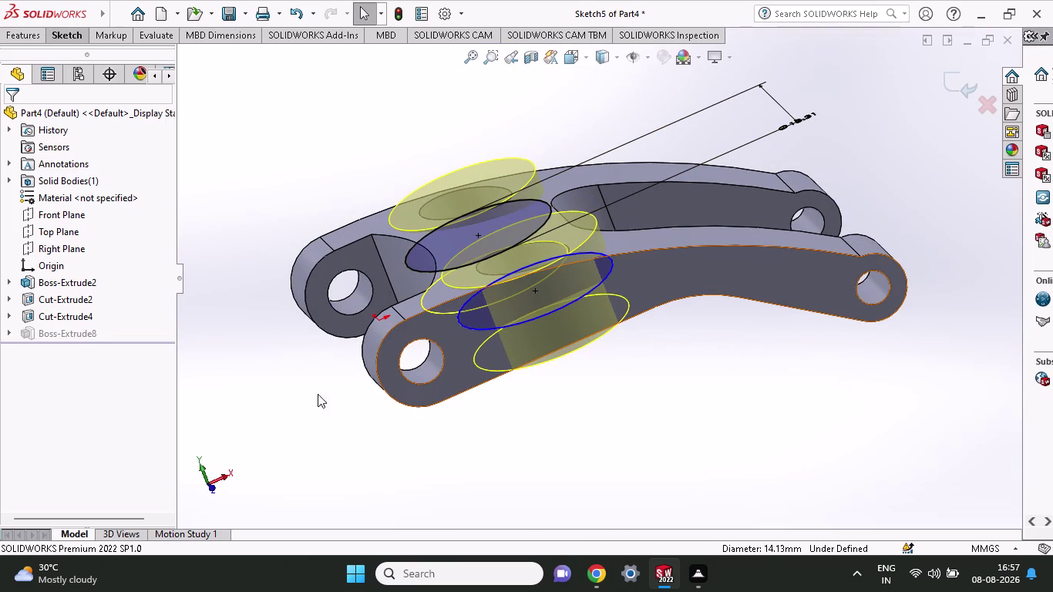
click(221, 485)
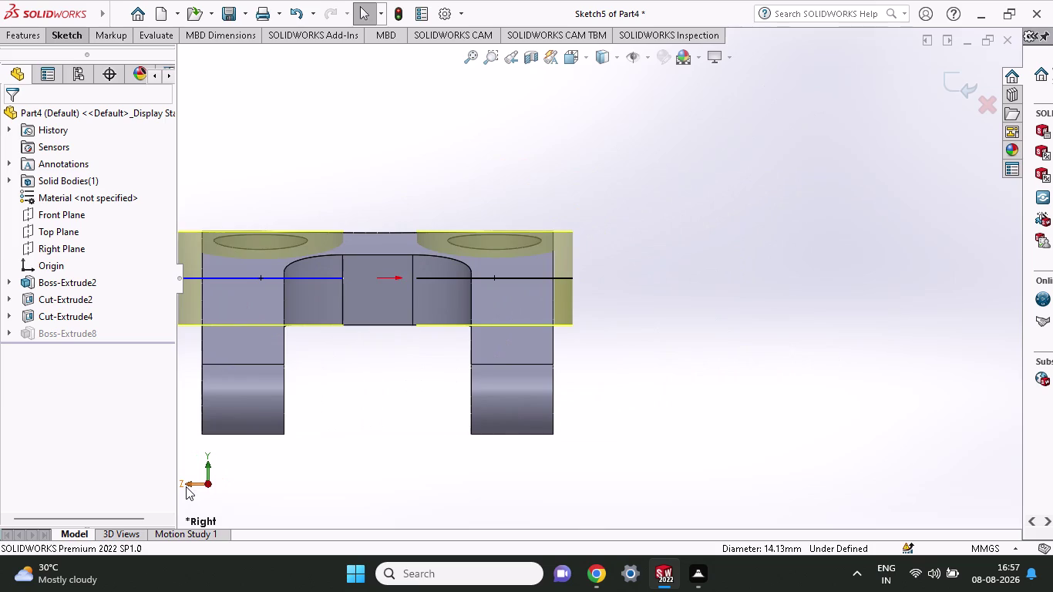
click(186, 486)
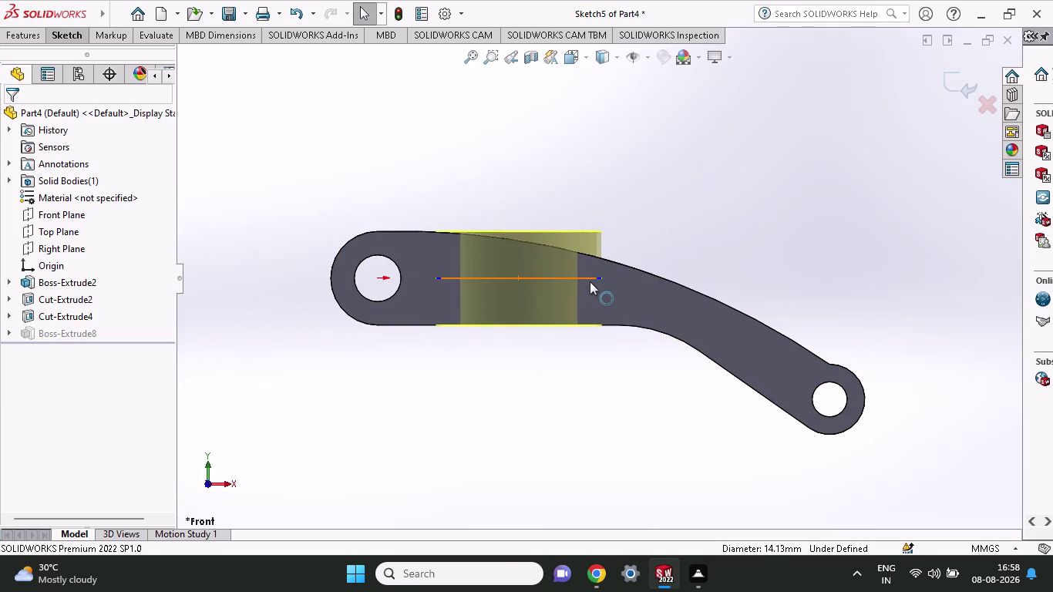
key(Escape)
click(622, 308)
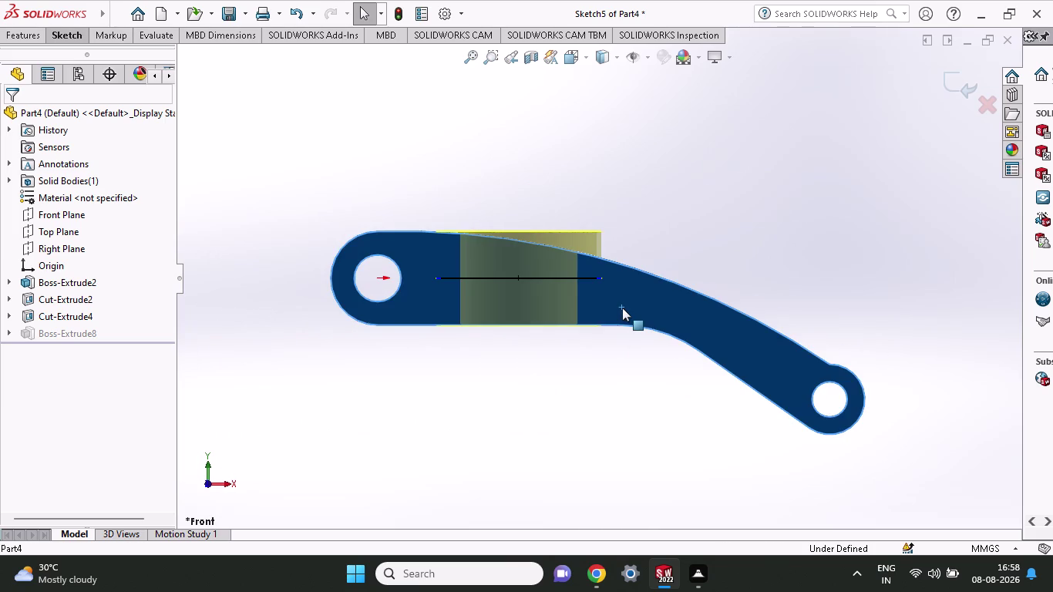
right_click(624, 300)
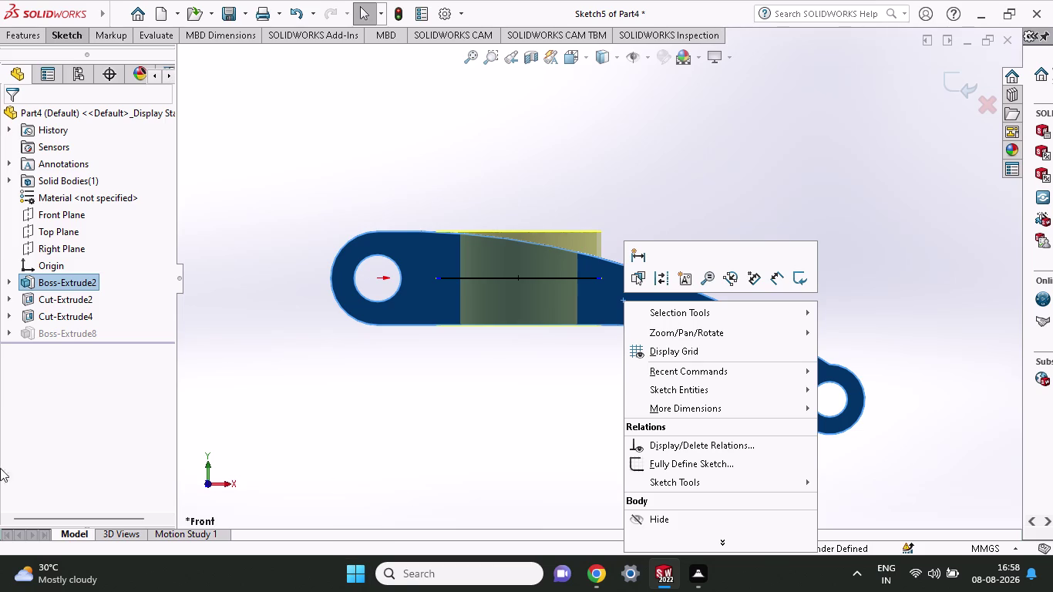
key(Escape)
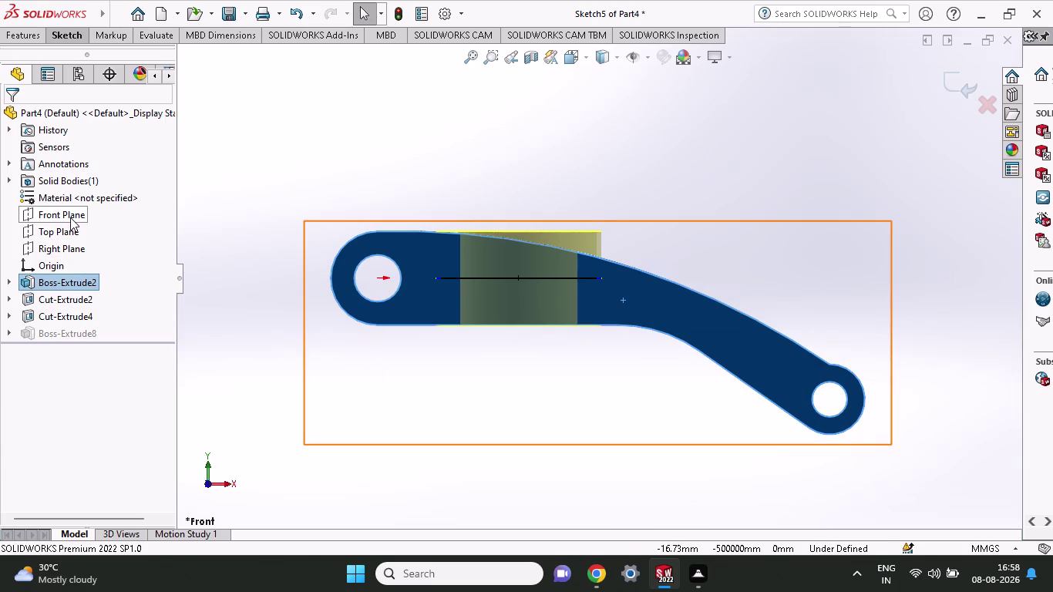
right_click(70, 217)
click(76, 204)
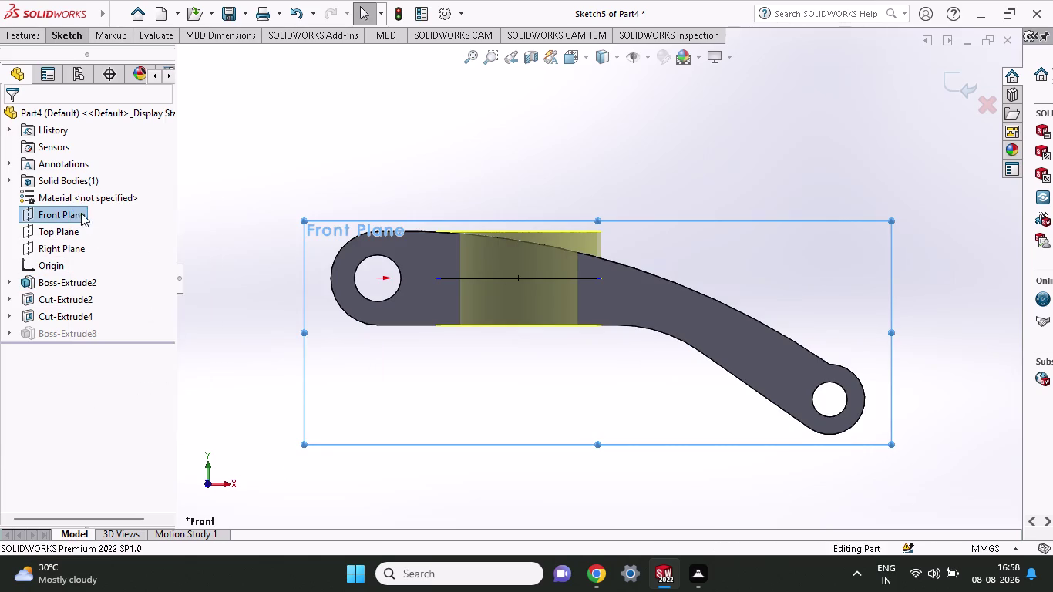
click(84, 36)
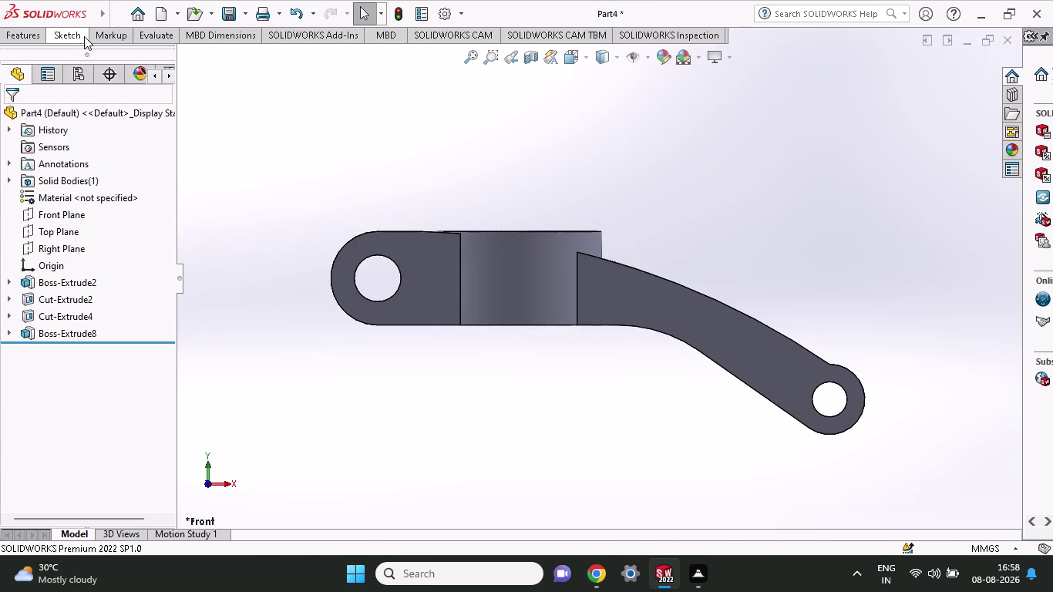
Start a new sketch and choose the 3 Point Arc tool from the arc types.
click(108, 46)
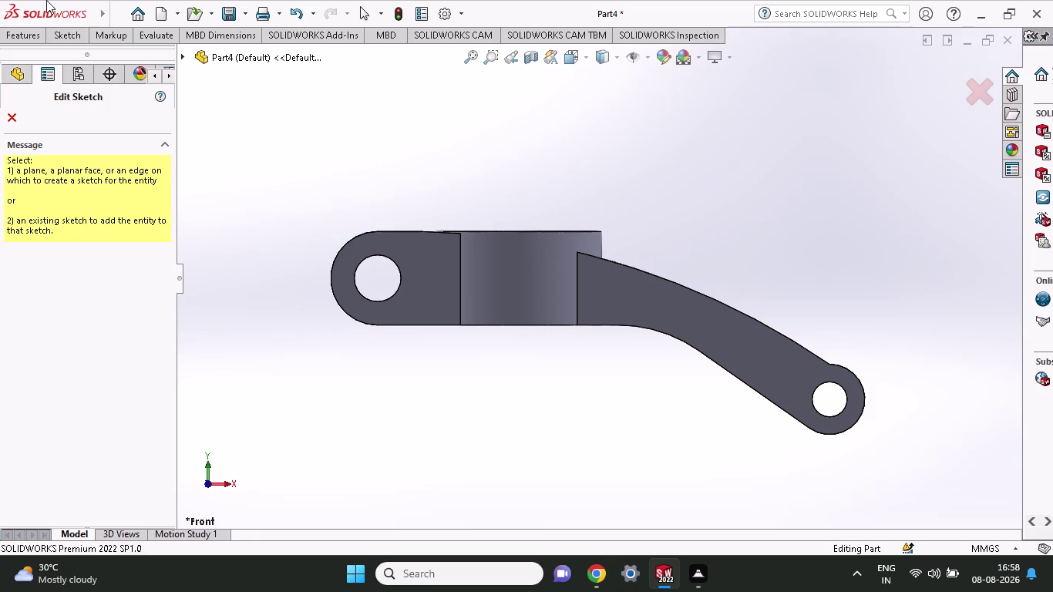
click(49, 33)
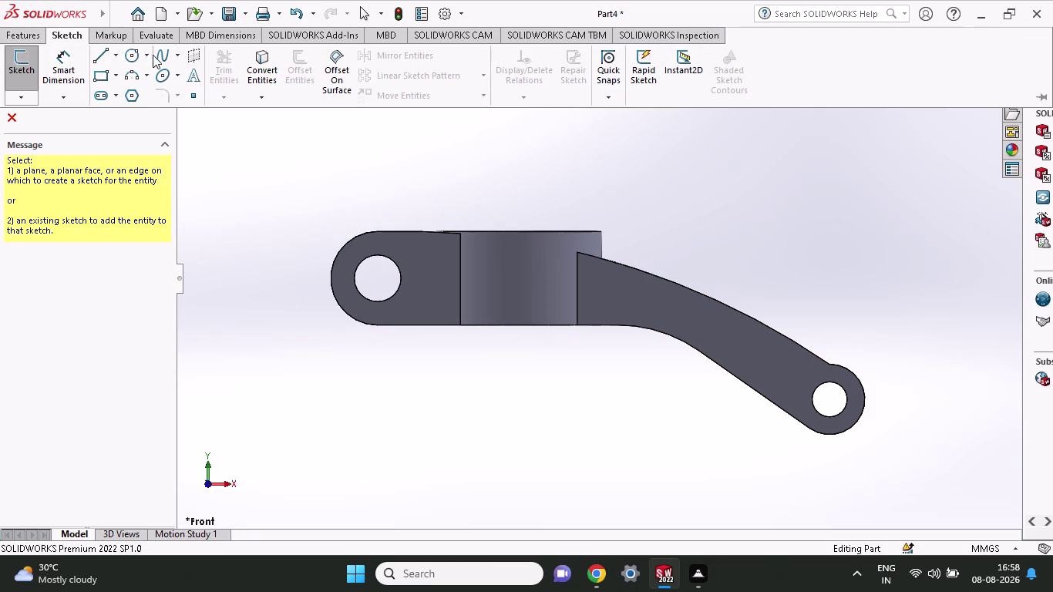
click(143, 79)
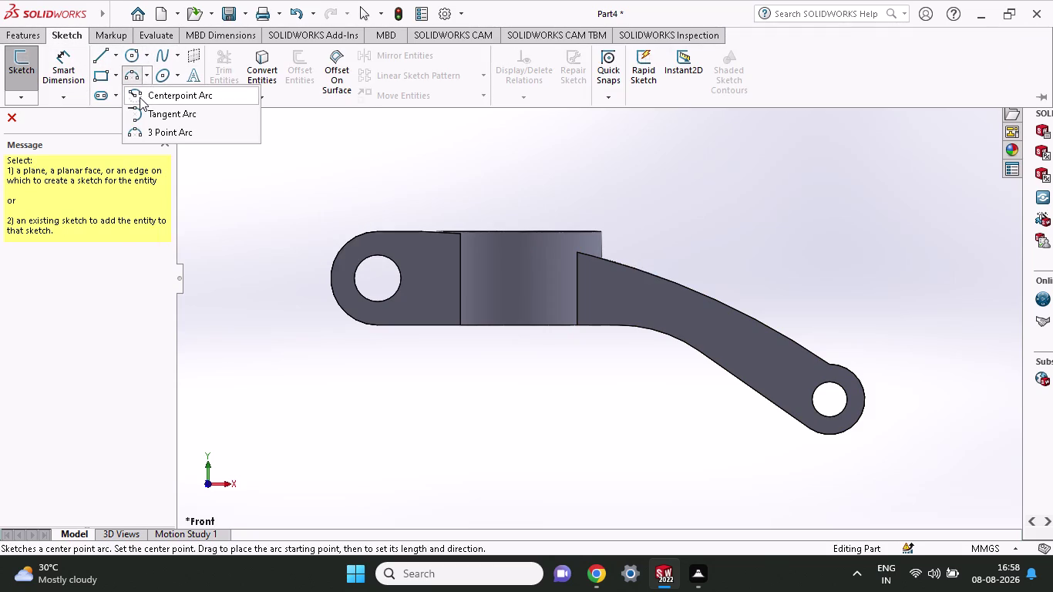
click(140, 97)
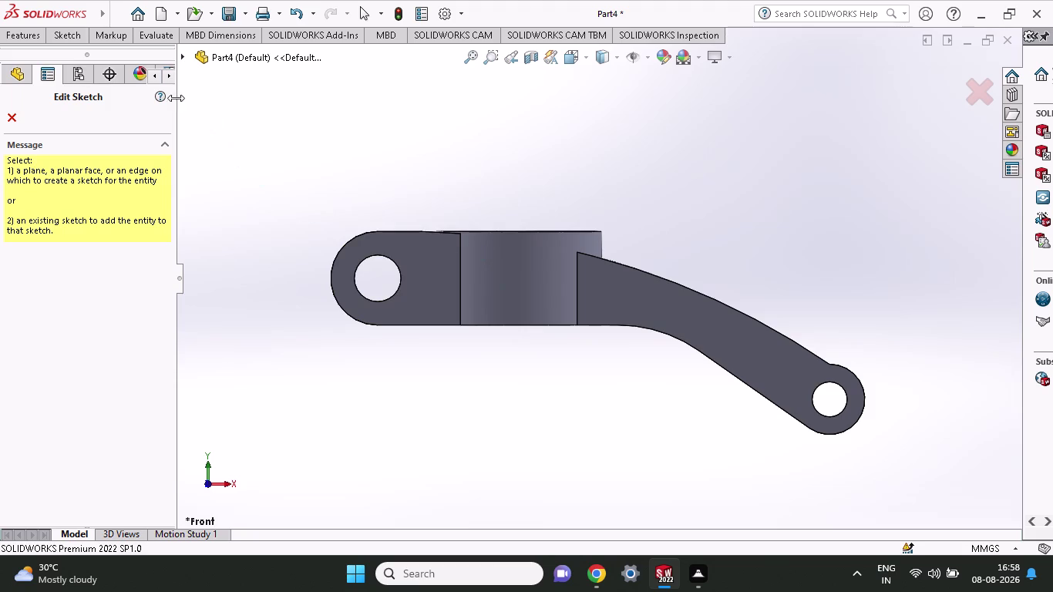
click(73, 34)
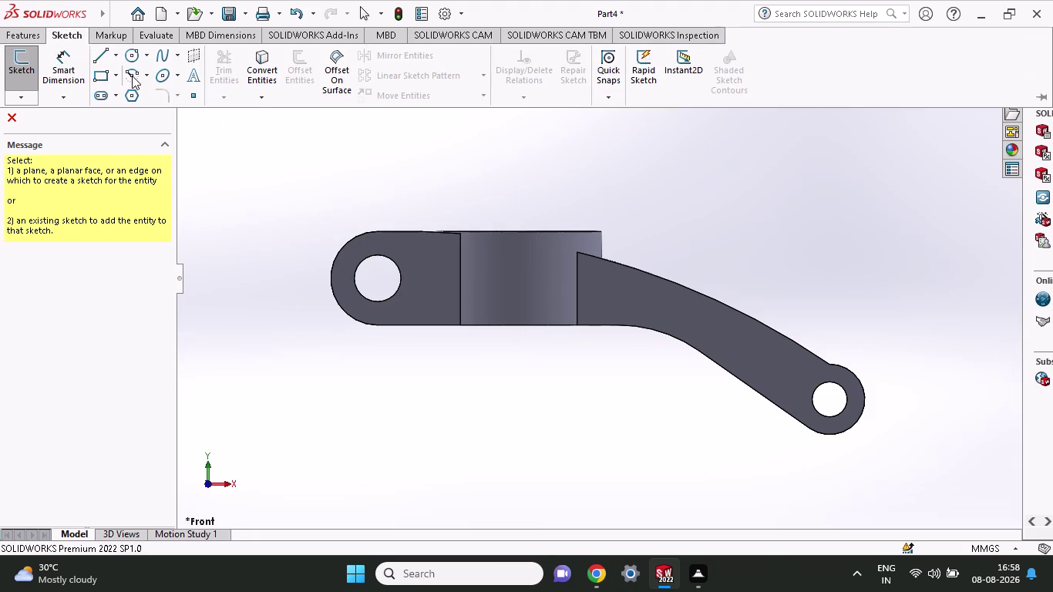
click(142, 75)
click(142, 142)
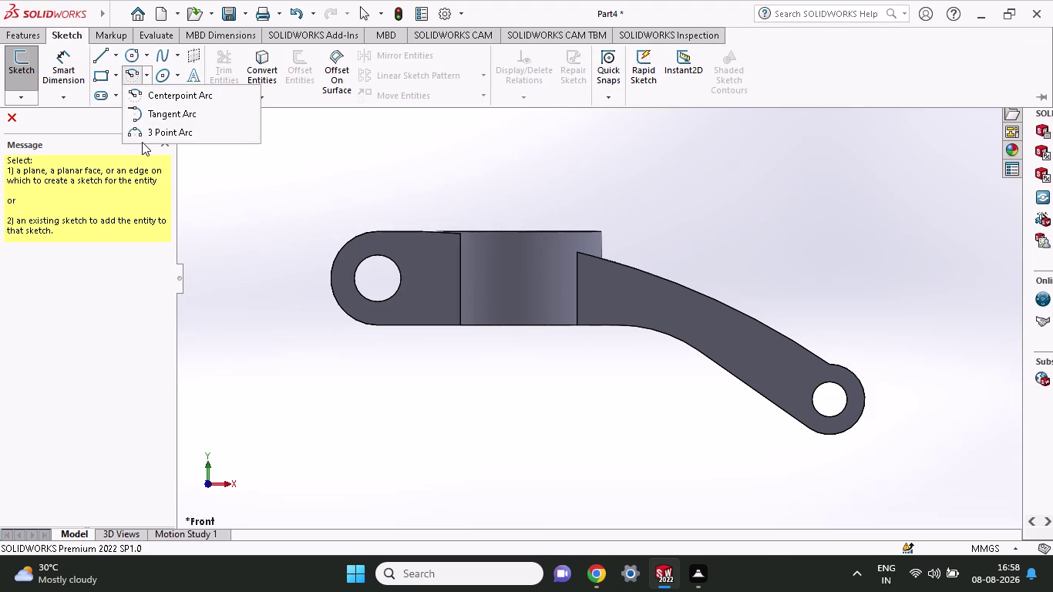
click(142, 131)
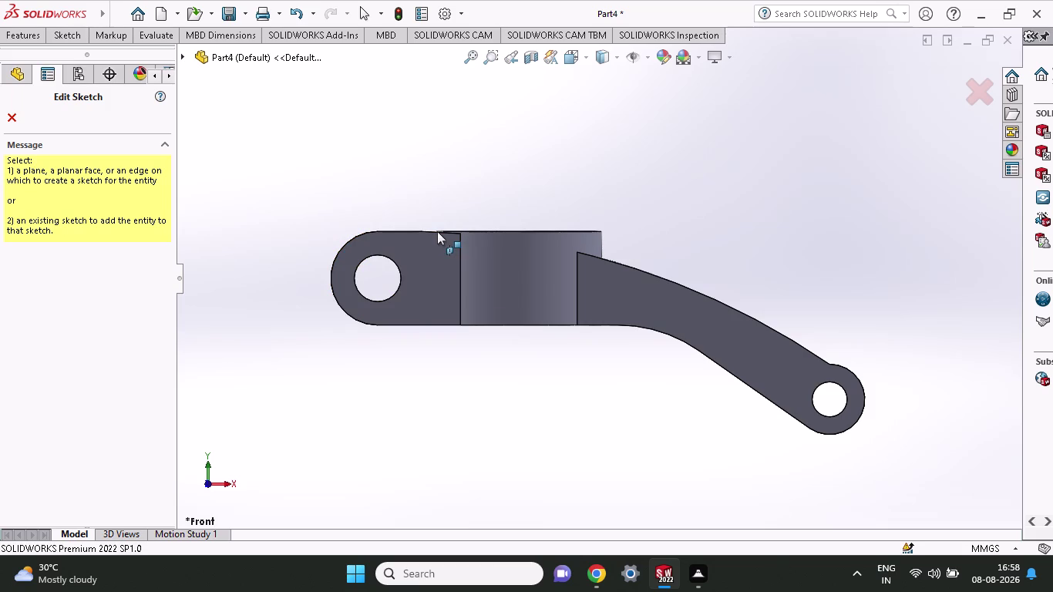
Expand the feature tree and place the sketch on the Front Plane.
scroll(down, 3)
click(531, 282)
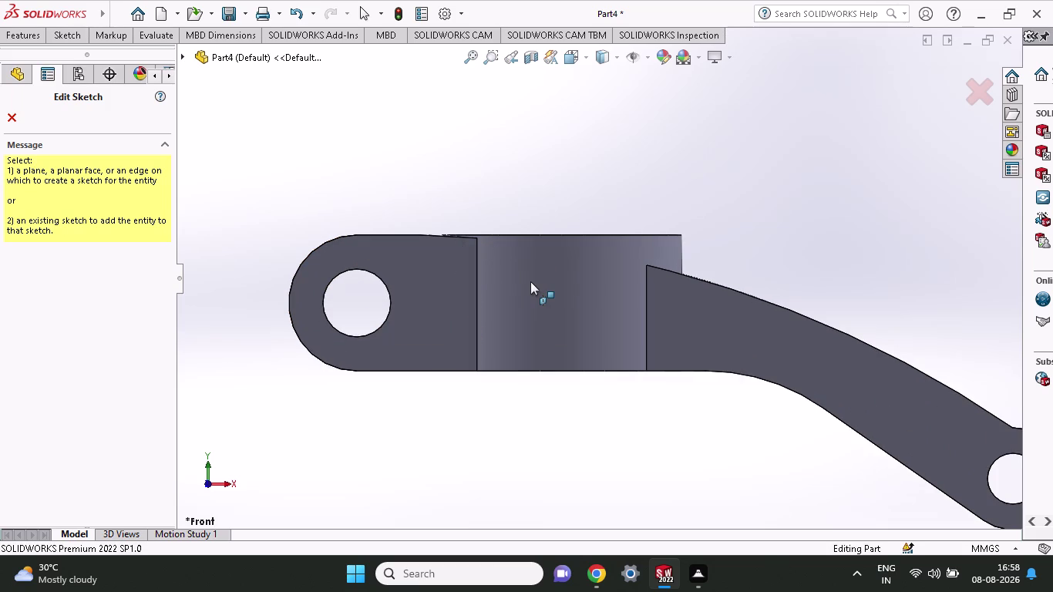
double_click(521, 309)
click(21, 64)
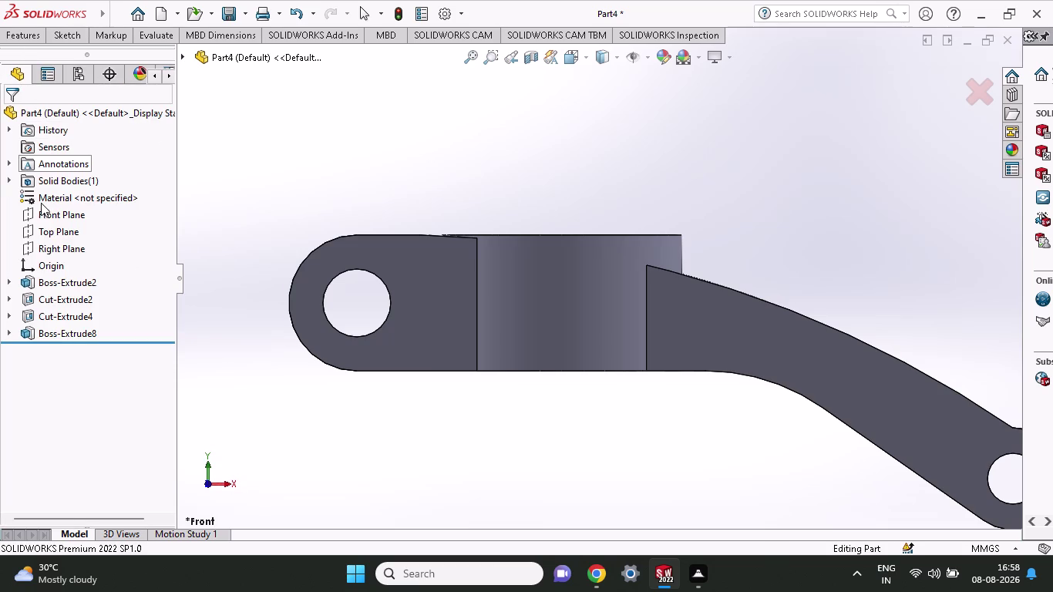
click(42, 207)
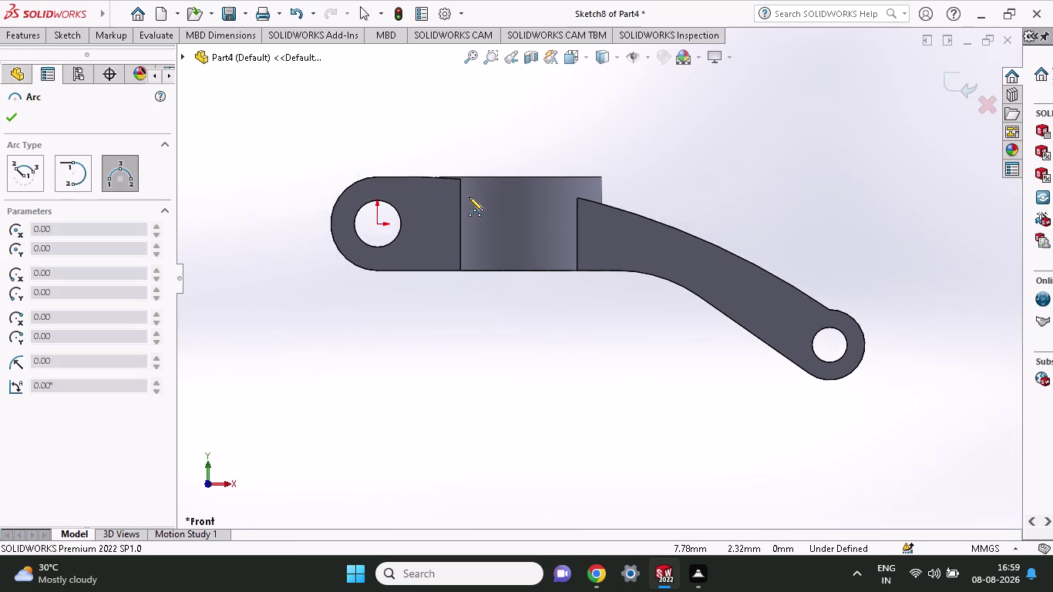
On the Front Plane, draw an arc from the block's top edge to the far eye.
scroll(down, 3)
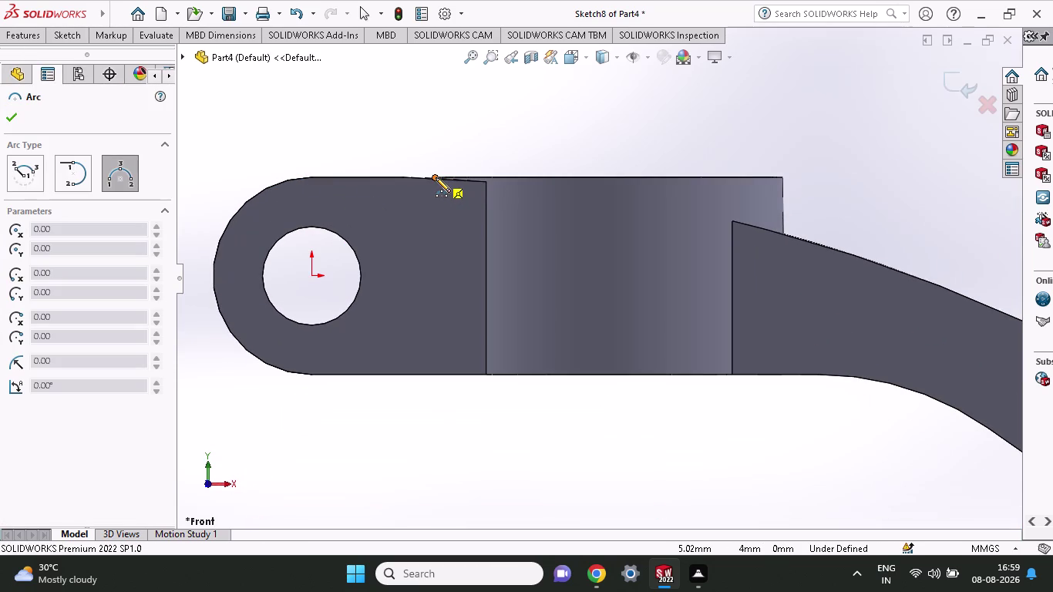
click(484, 185)
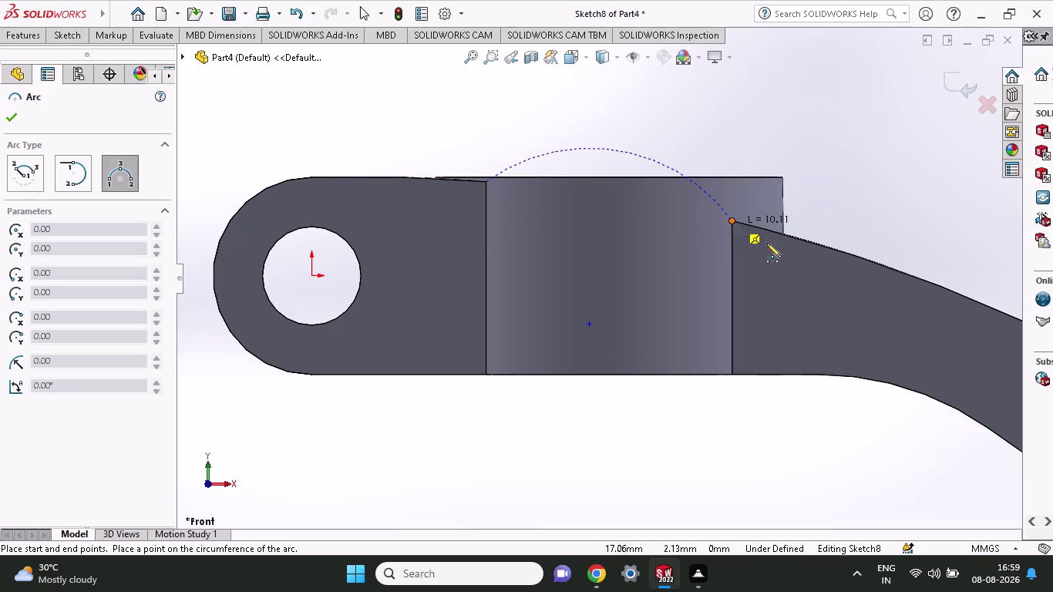
scroll(up, 3)
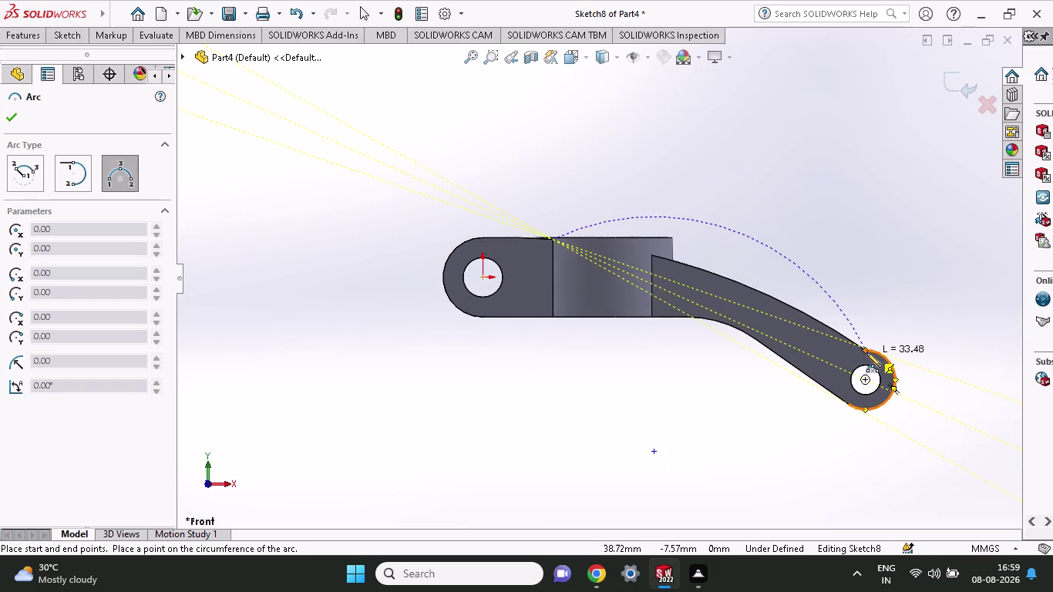
click(864, 349)
scroll(down, 3)
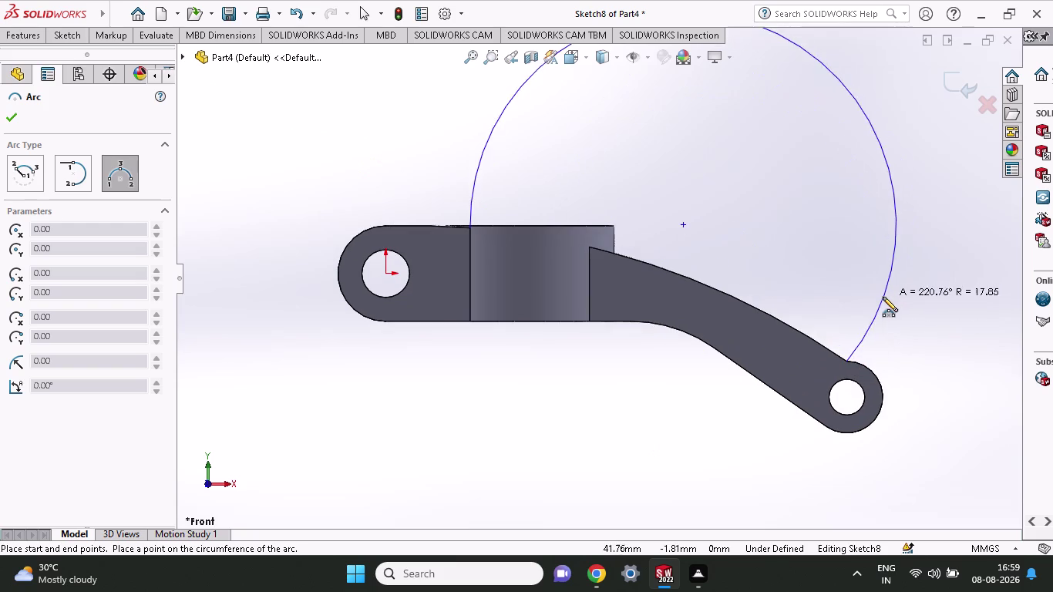
scroll(up, 3)
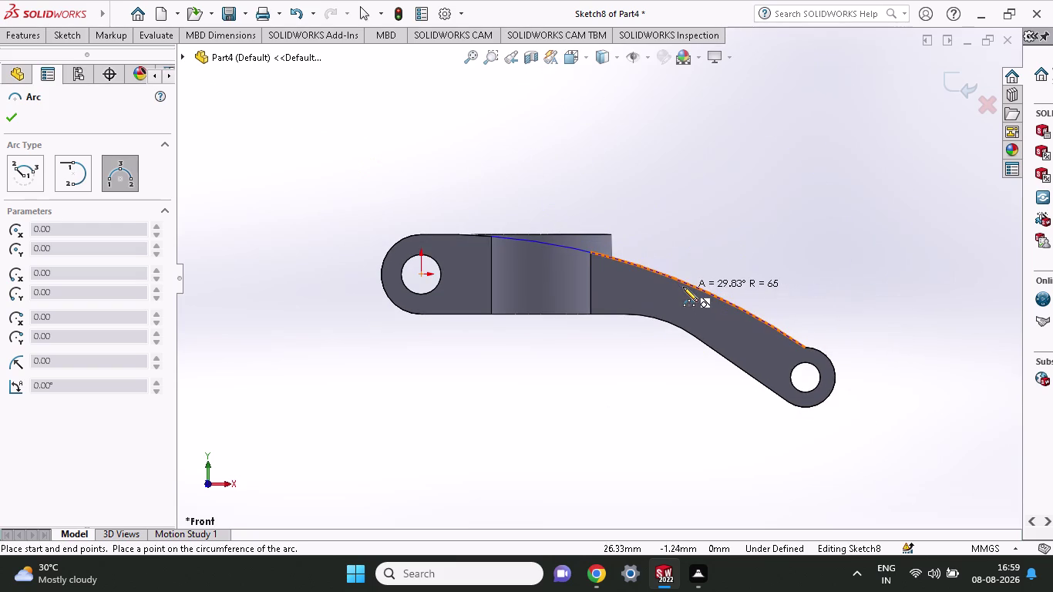
click(683, 287)
scroll(down, 3)
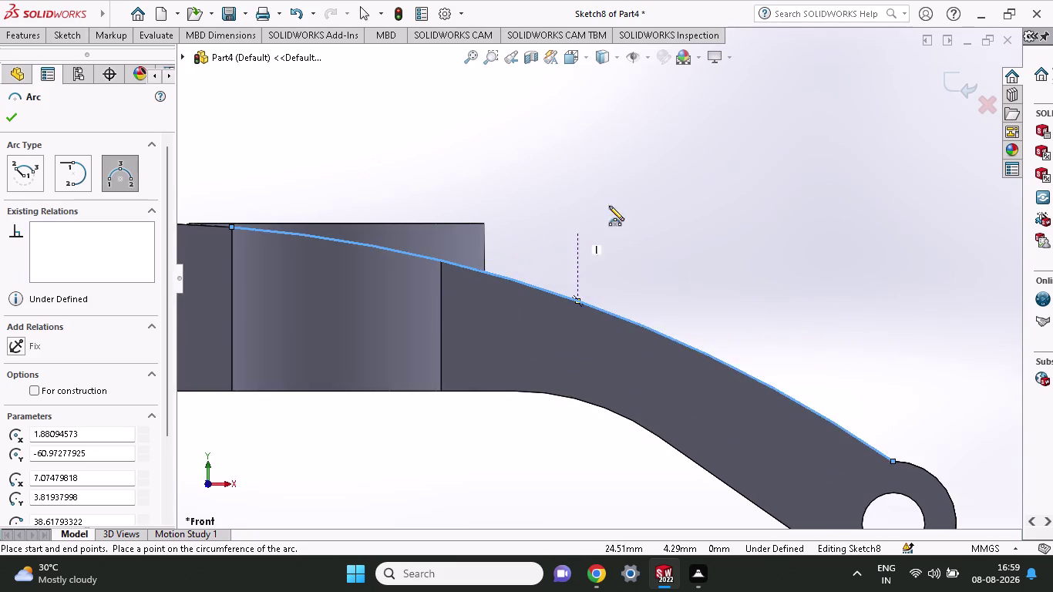
scroll(up, 3)
scroll(down, 3)
scroll(down, 3)
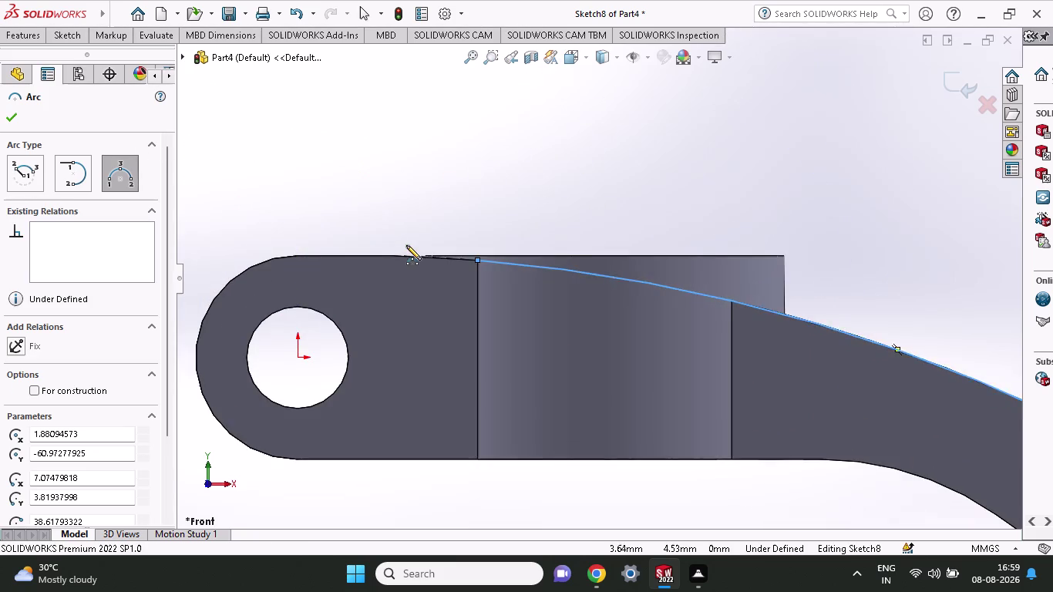
scroll(down, 3)
scroll(up, 3)
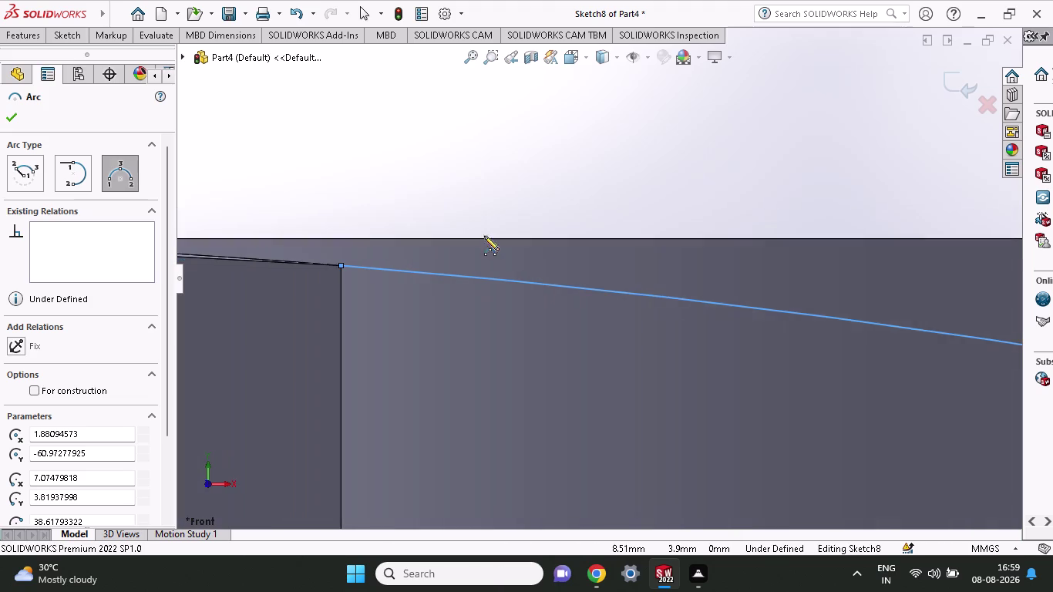
scroll(up, 3)
scroll(up, 3)
scroll(down, 3)
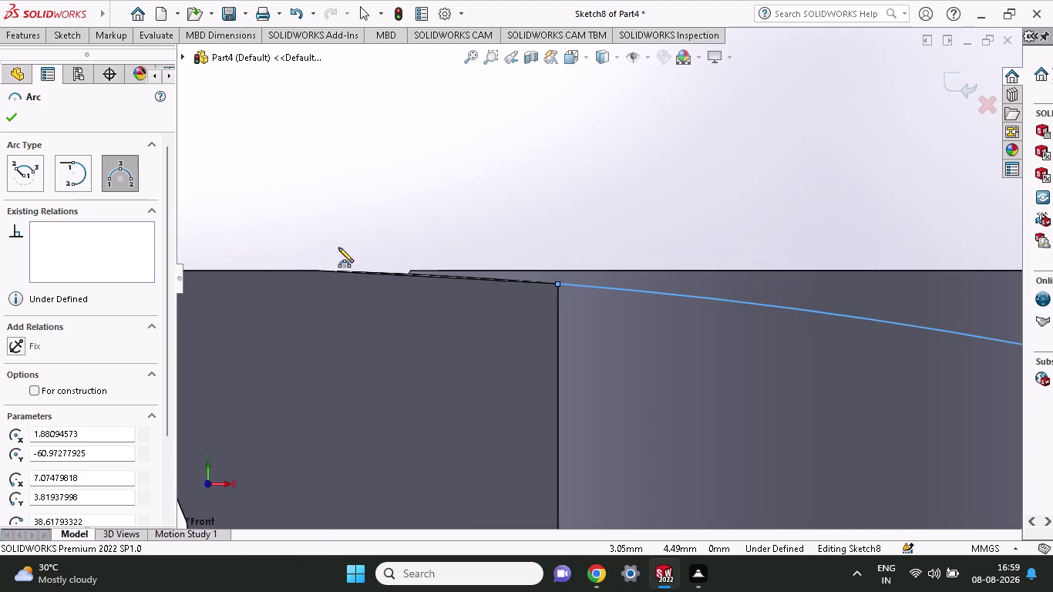
scroll(down, 3)
scroll(up, 3)
scroll(down, 3)
scroll(down, 3)
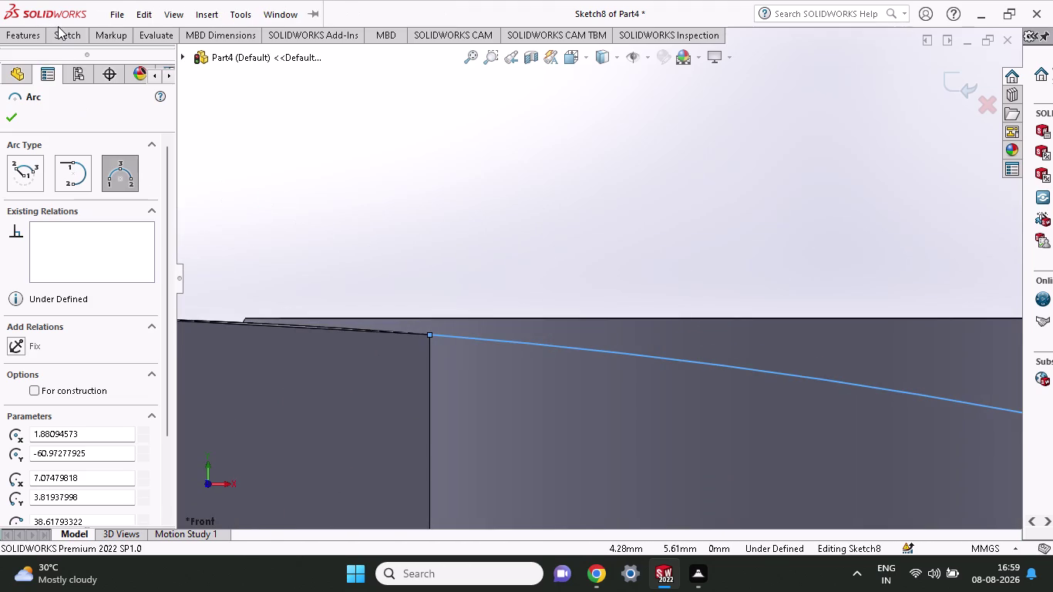
Draw short lines along the top edge, then draw and undo a long top-edge line.
click(58, 34)
click(103, 51)
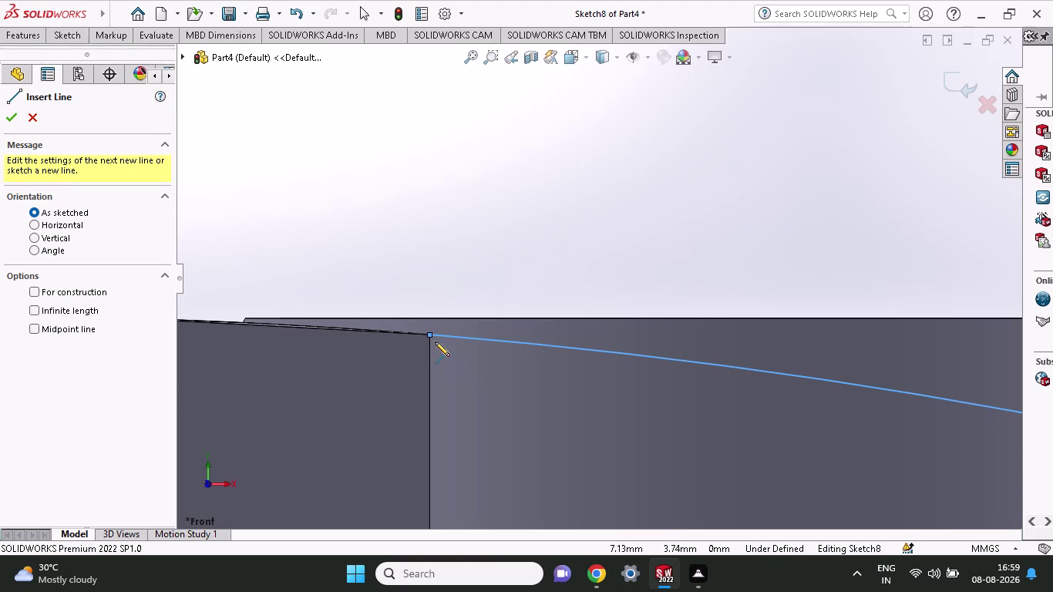
click(430, 336)
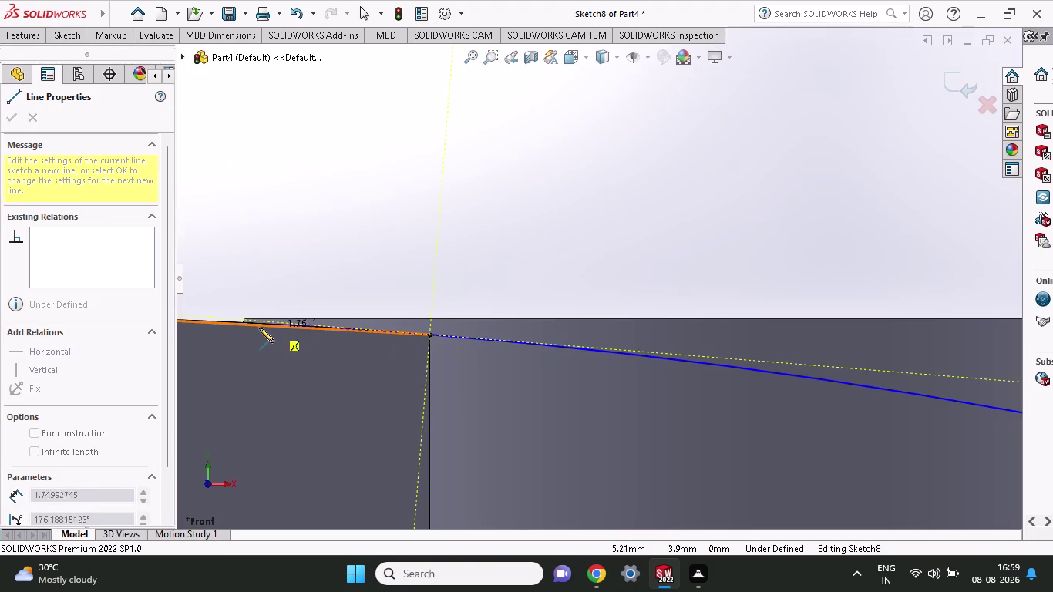
click(241, 323)
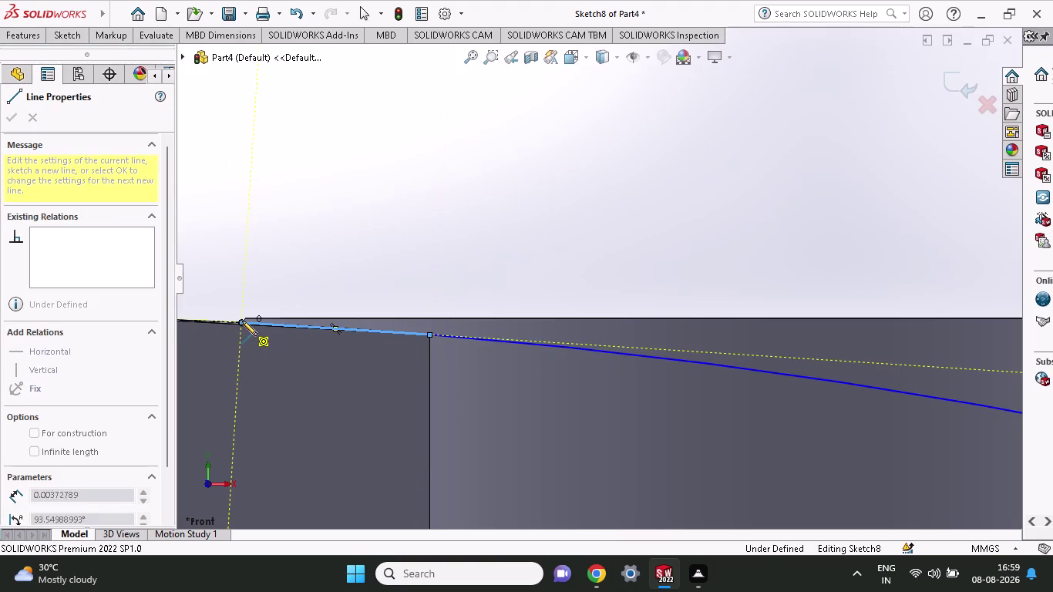
click(244, 317)
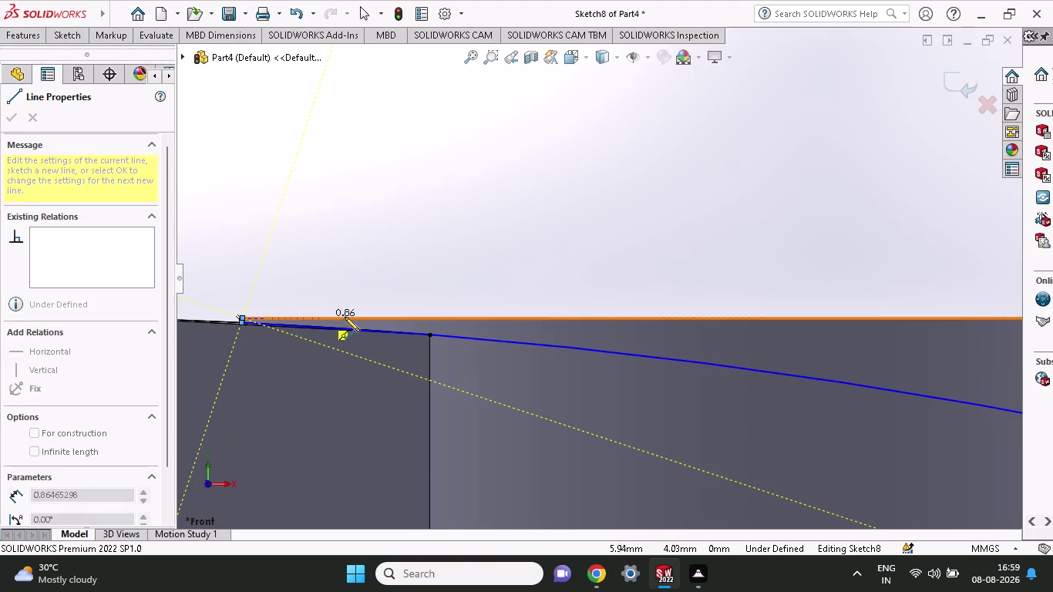
scroll(up, 3)
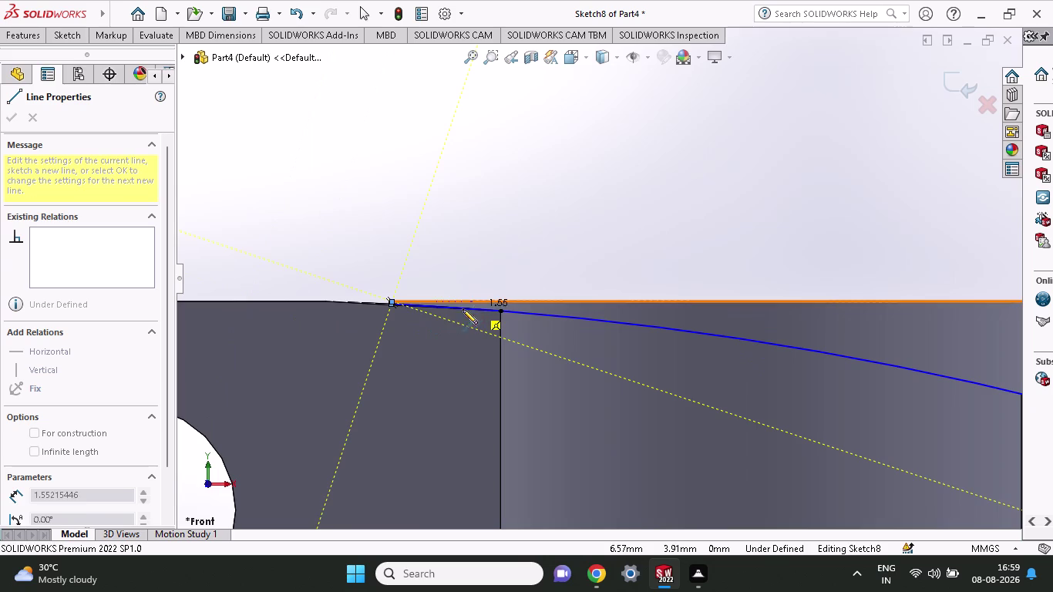
scroll(up, 3)
scroll(up, 3)
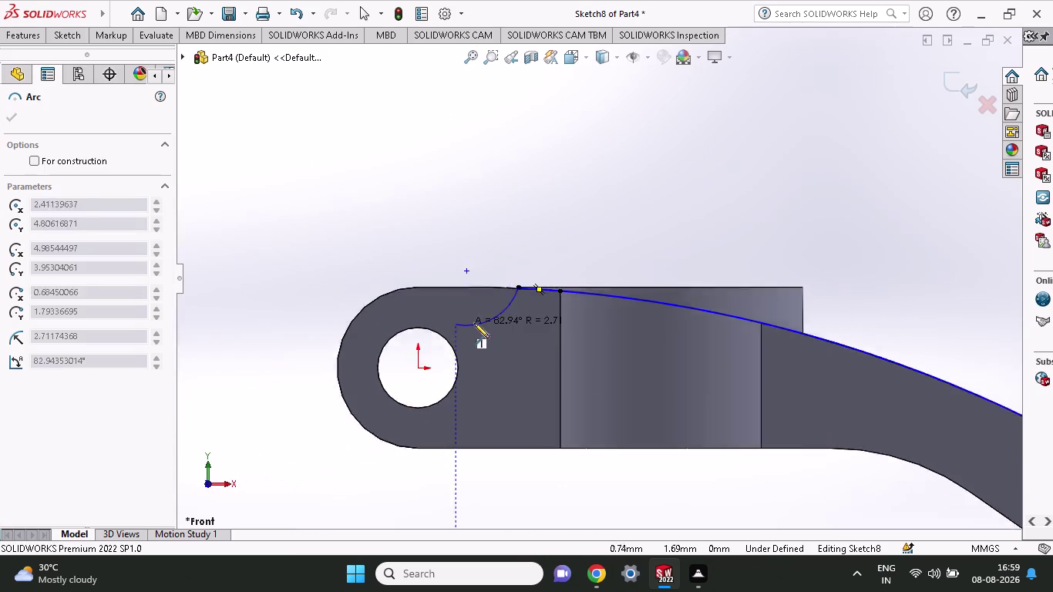
scroll(up, 3)
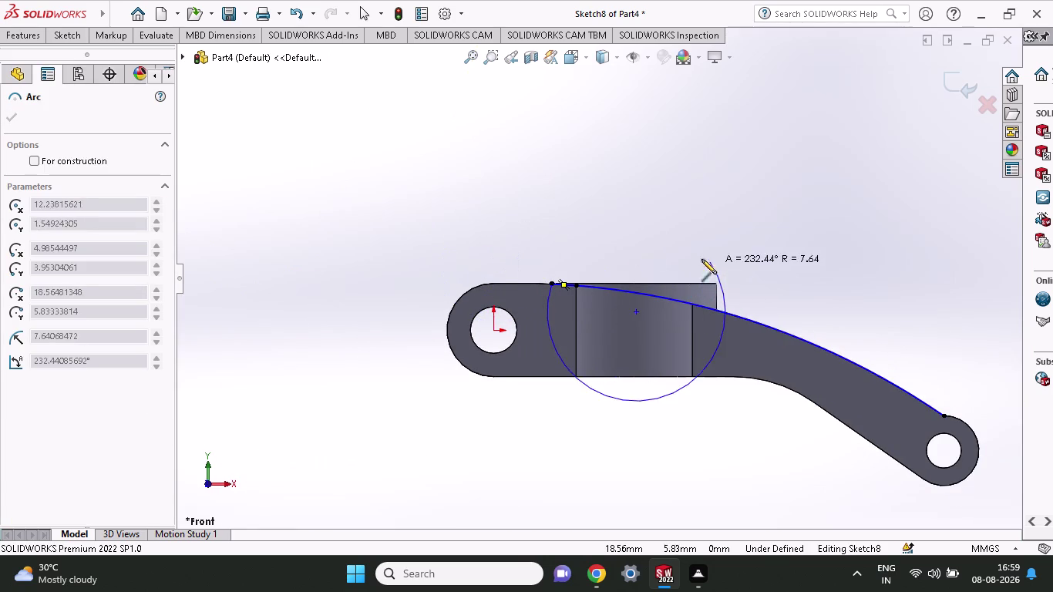
right_click(367, 198)
click(373, 205)
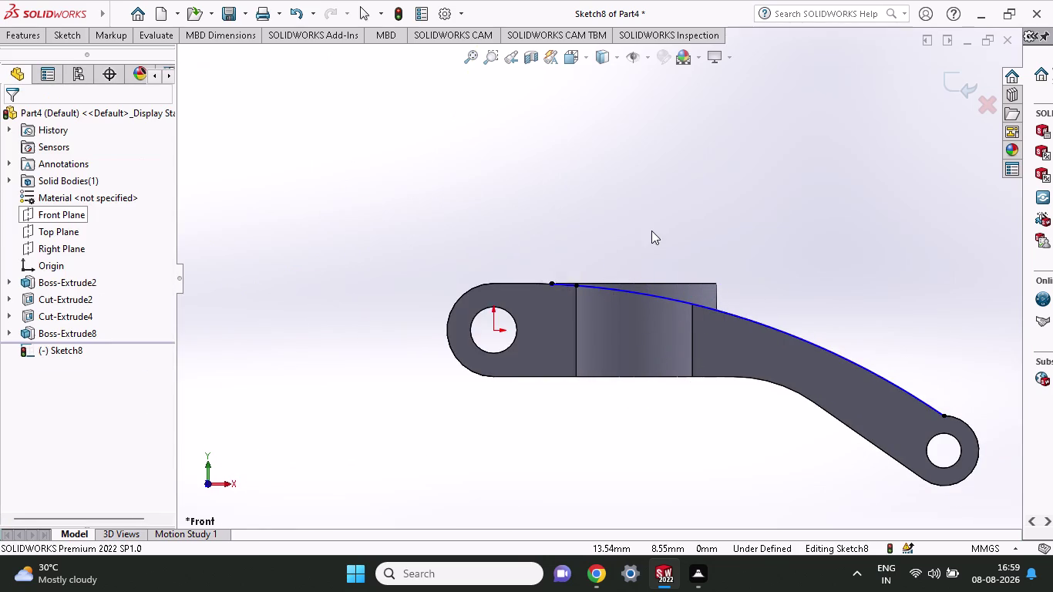
scroll(down, 3)
click(61, 29)
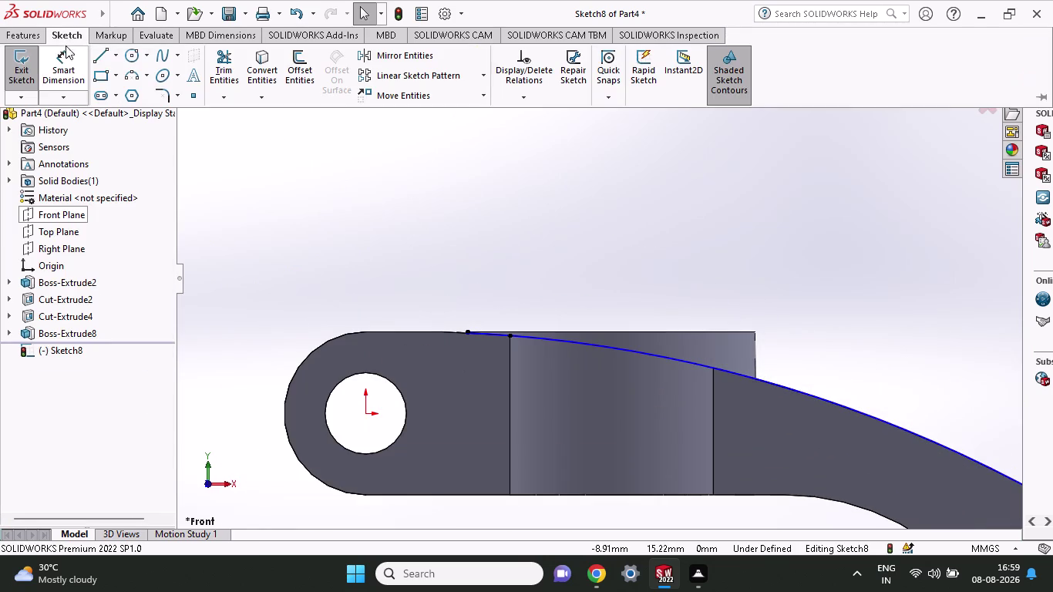
click(107, 58)
scroll(down, 3)
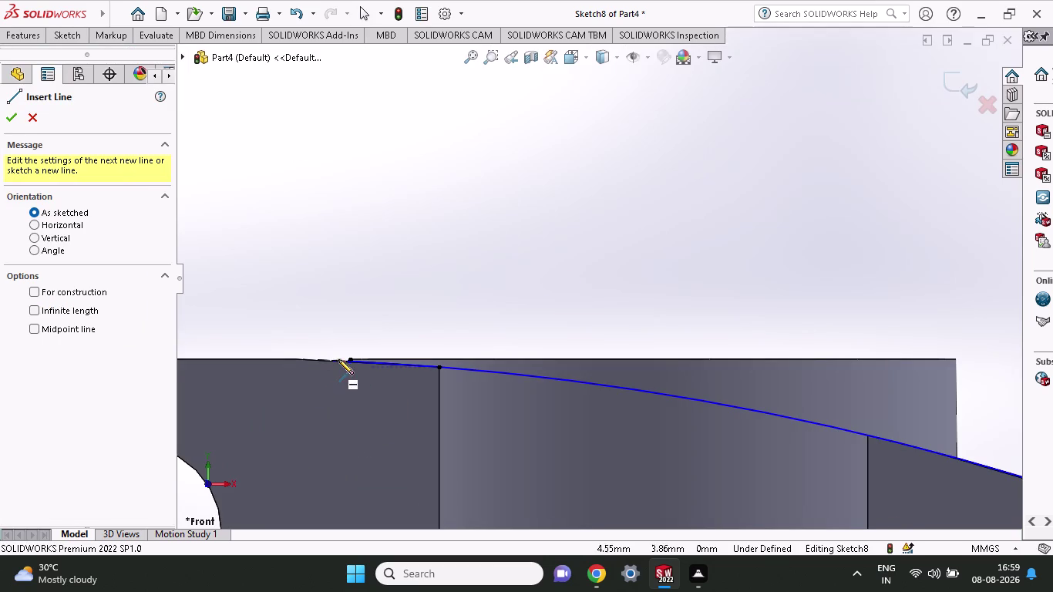
click(347, 358)
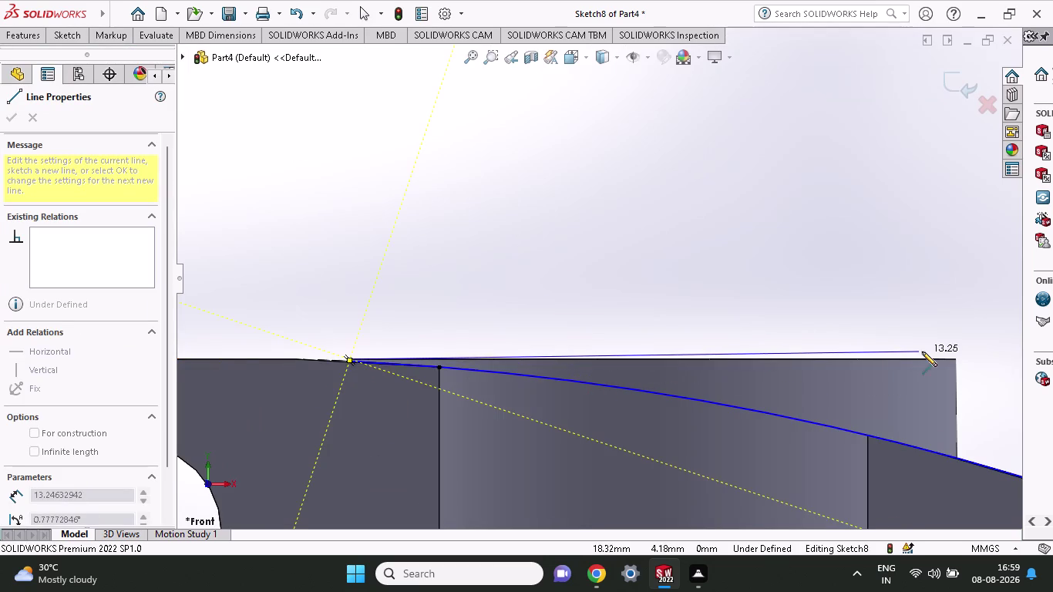
click(952, 361)
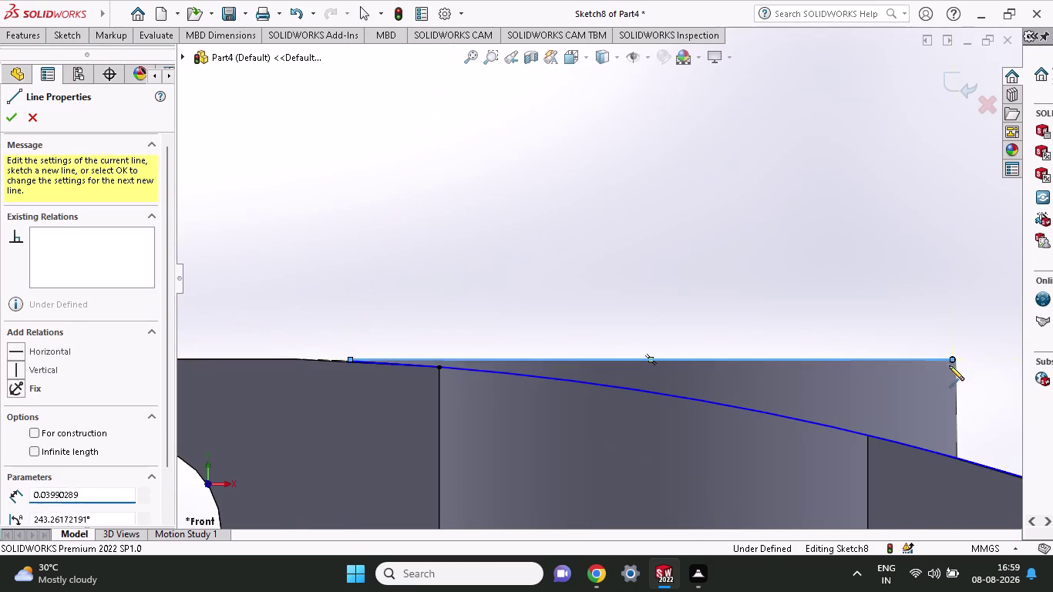
scroll(up, 3)
scroll(up, 3)
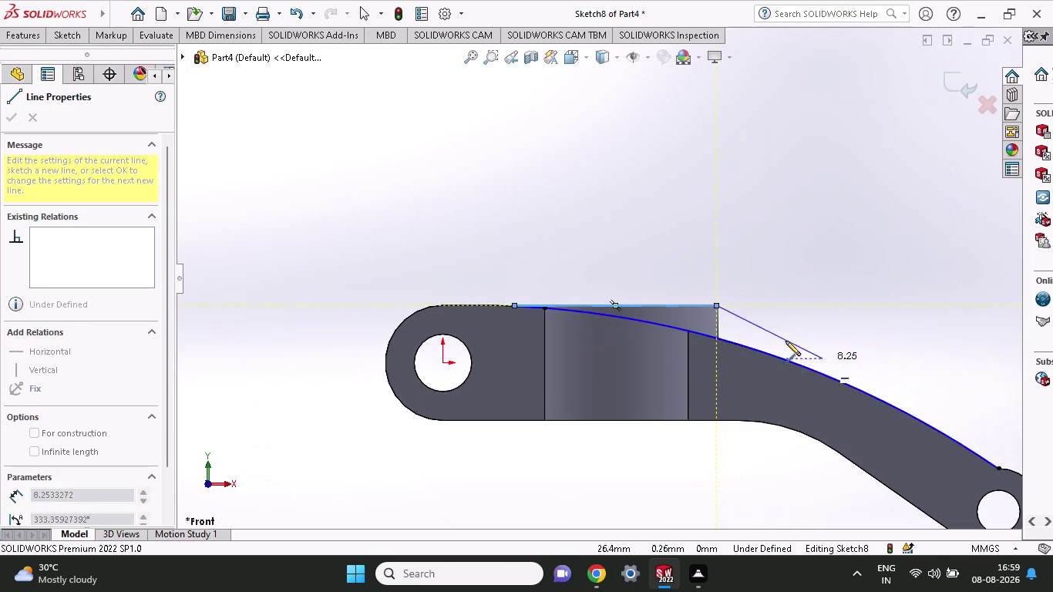
scroll(down, 3)
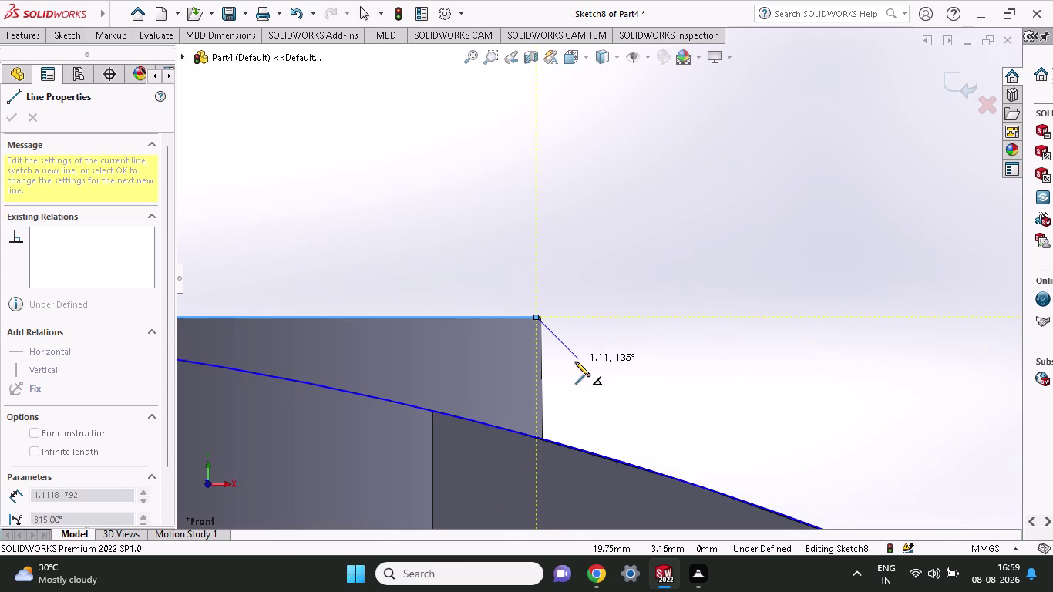
key(ctrl+z)
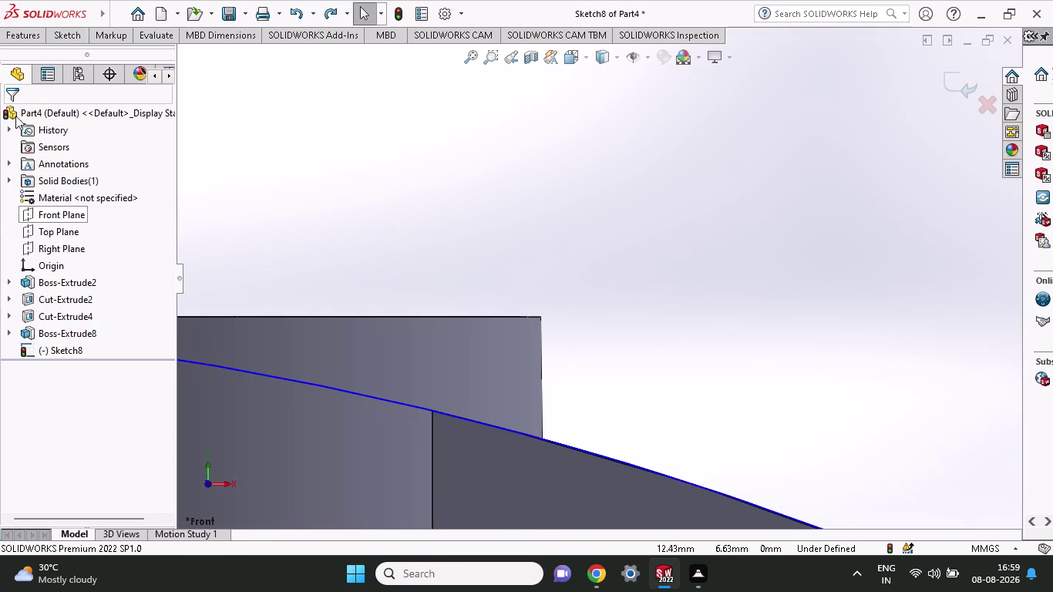
Add horizontal and vertical lines from the arc to the top-right corner, closing the profile.
click(76, 36)
click(97, 60)
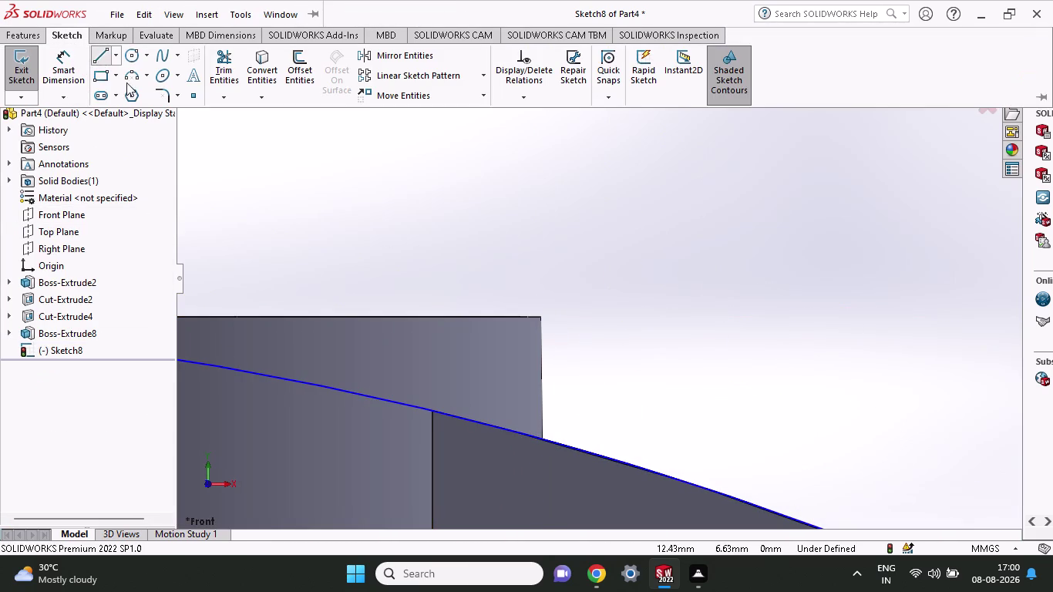
scroll(up, 3)
scroll(up, 3)
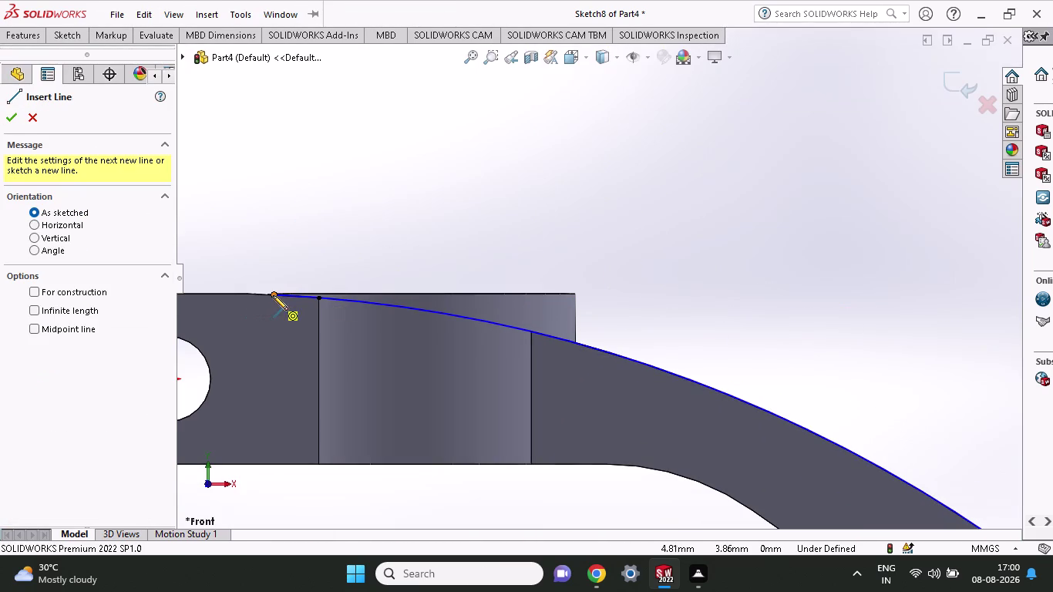
click(273, 291)
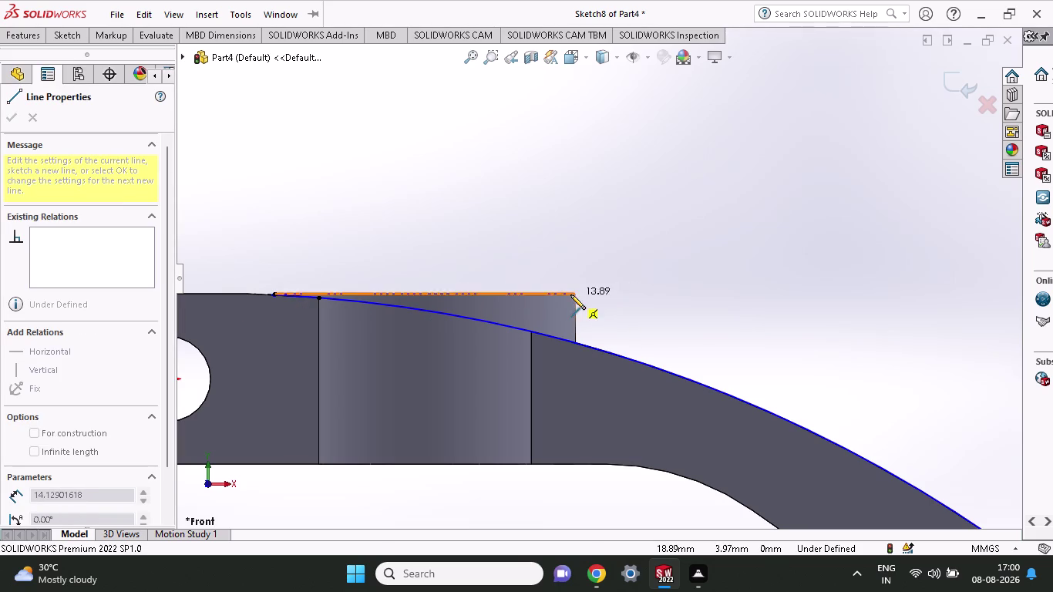
click(573, 292)
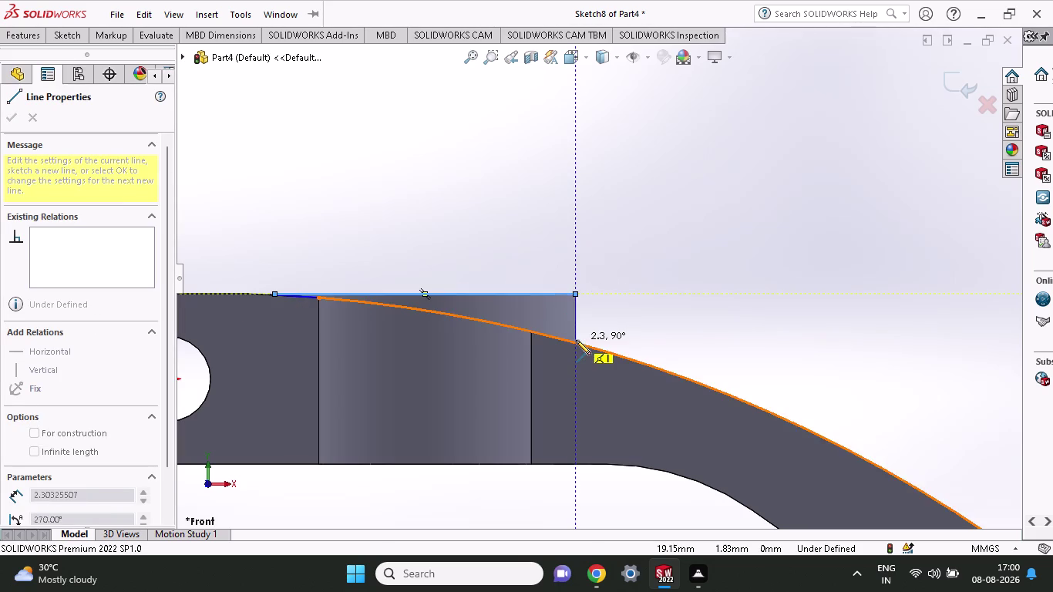
click(576, 340)
key(Escape)
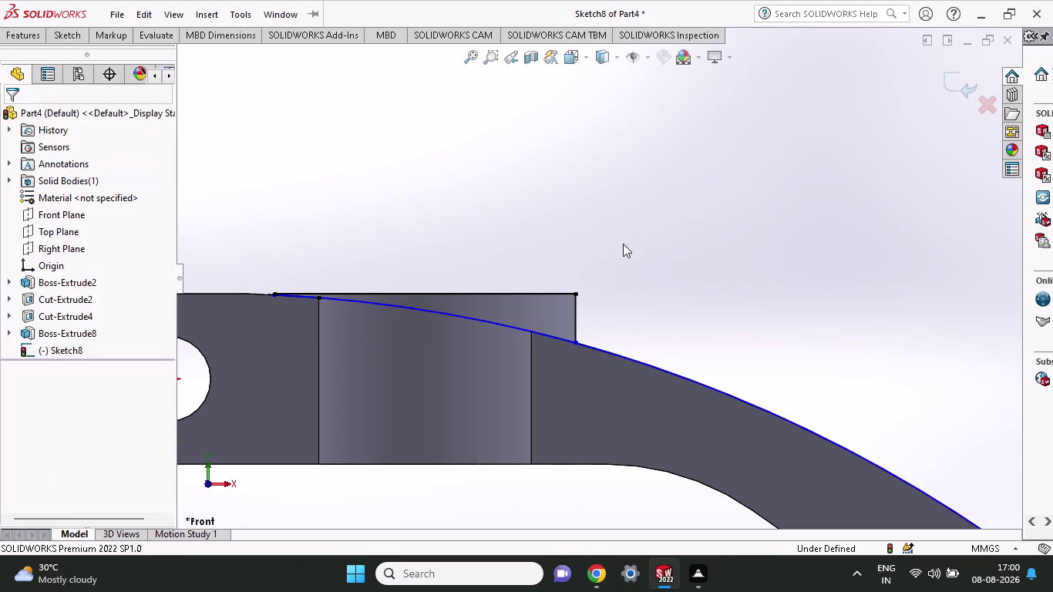
click(57, 38)
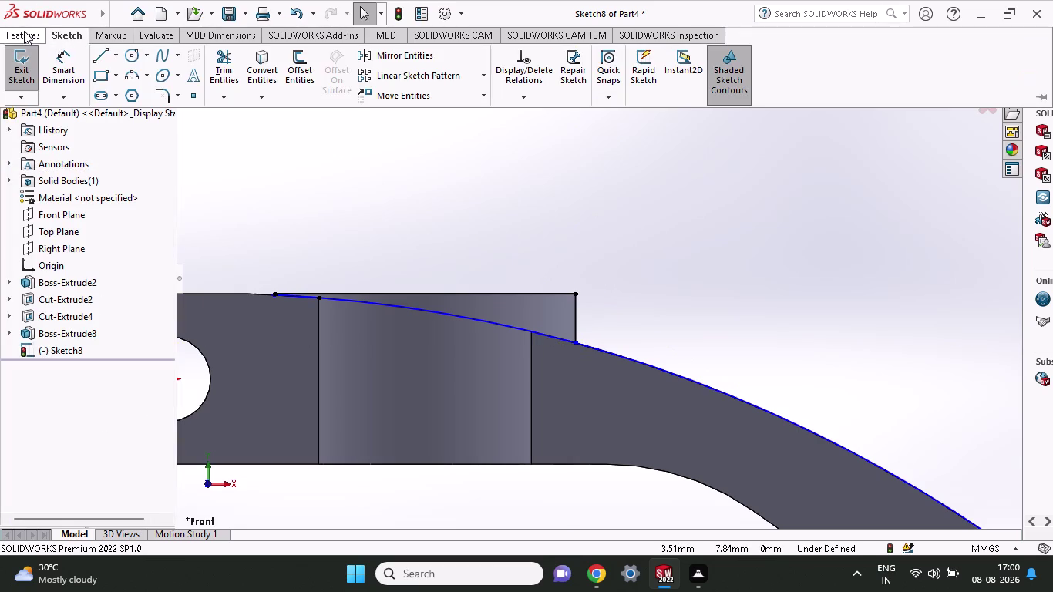
click(24, 31)
Cut-extrude Sketch8's region above the curve Through All in both directions.
click(237, 69)
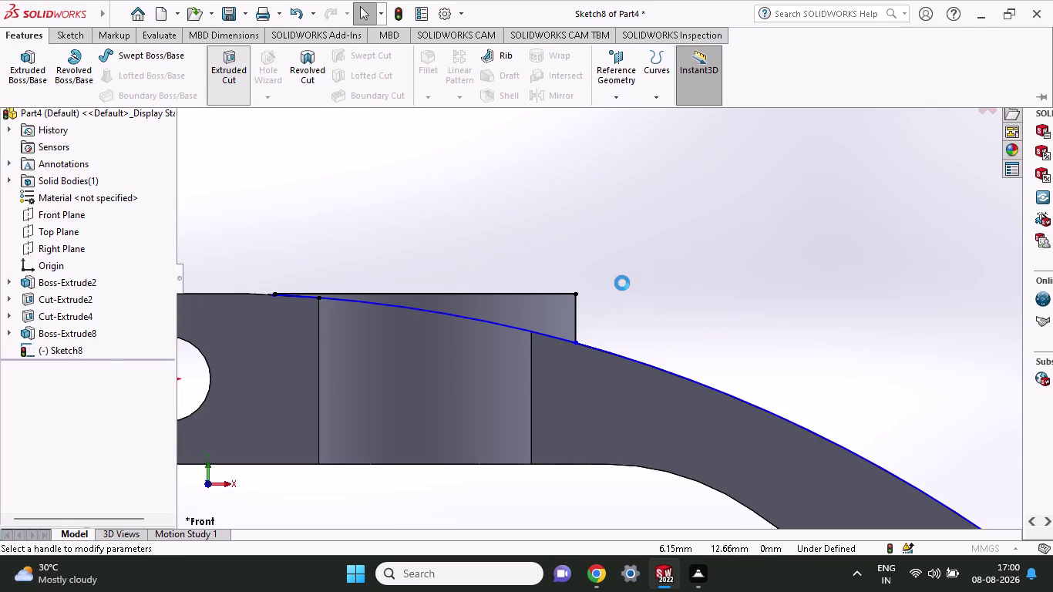
middle_drag(627, 270, 612, 299)
middle_drag(612, 298, 636, 271)
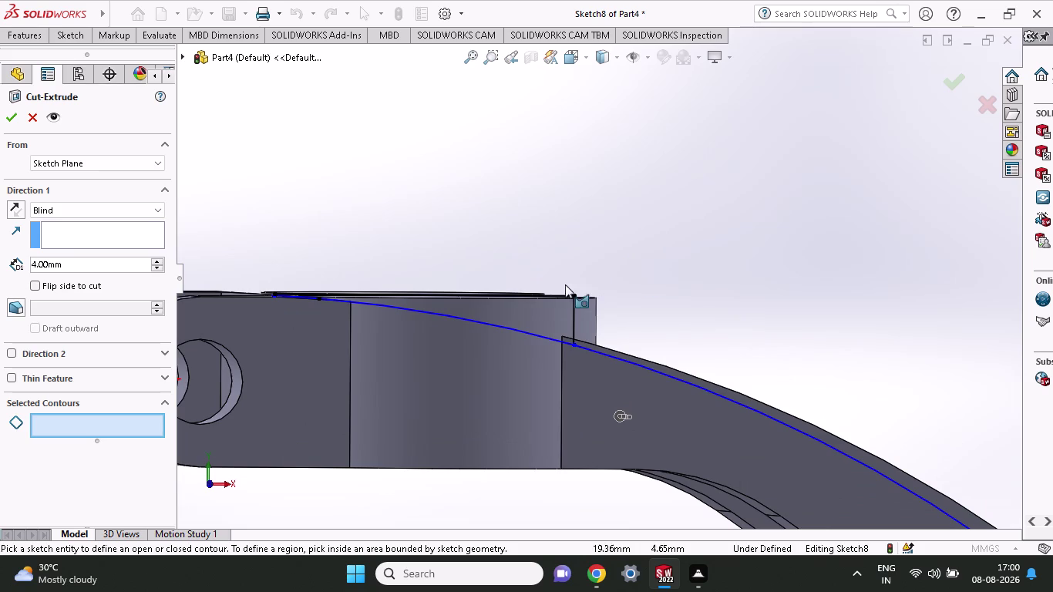
click(536, 313)
middle_drag(674, 244, 652, 278)
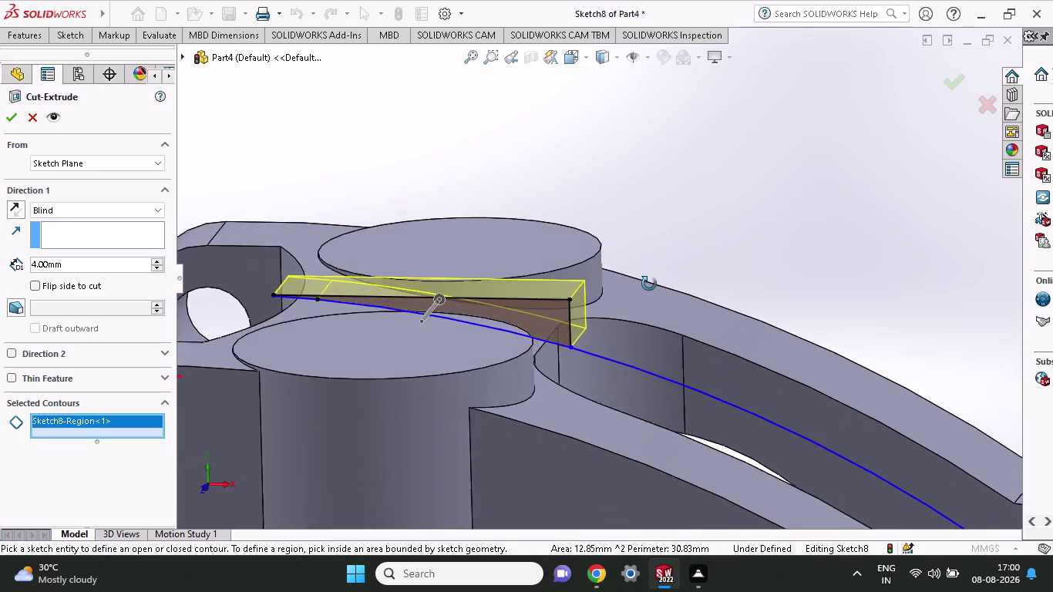
middle_drag(652, 277, 647, 288)
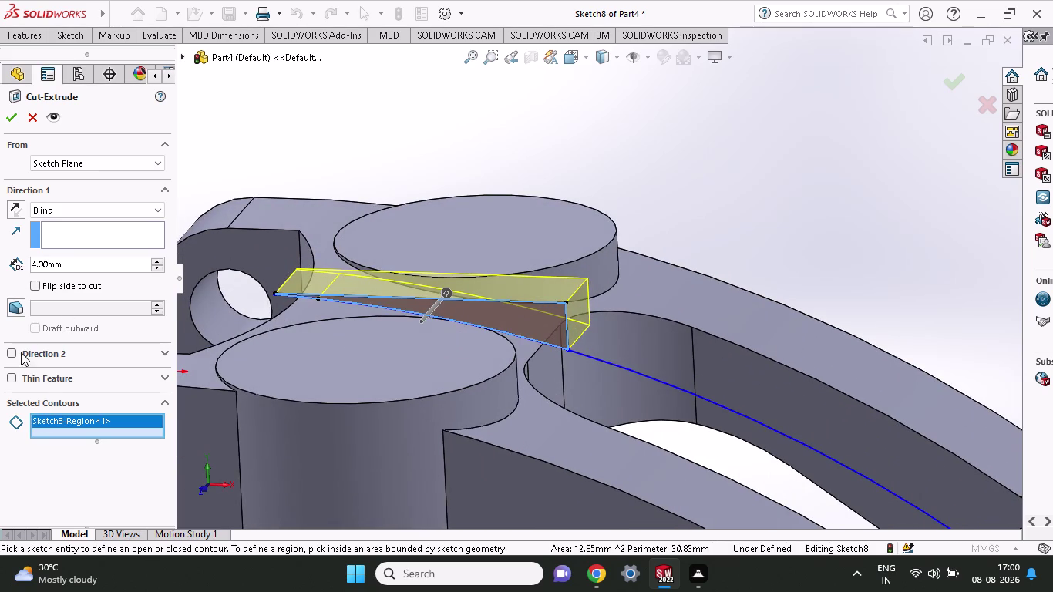
click(13, 356)
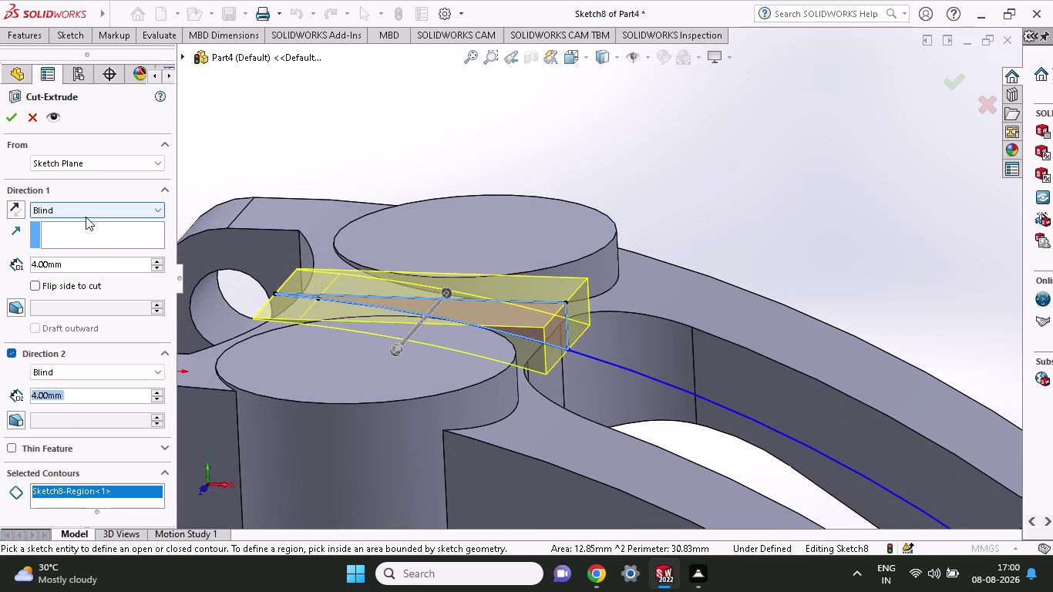
click(80, 212)
click(80, 230)
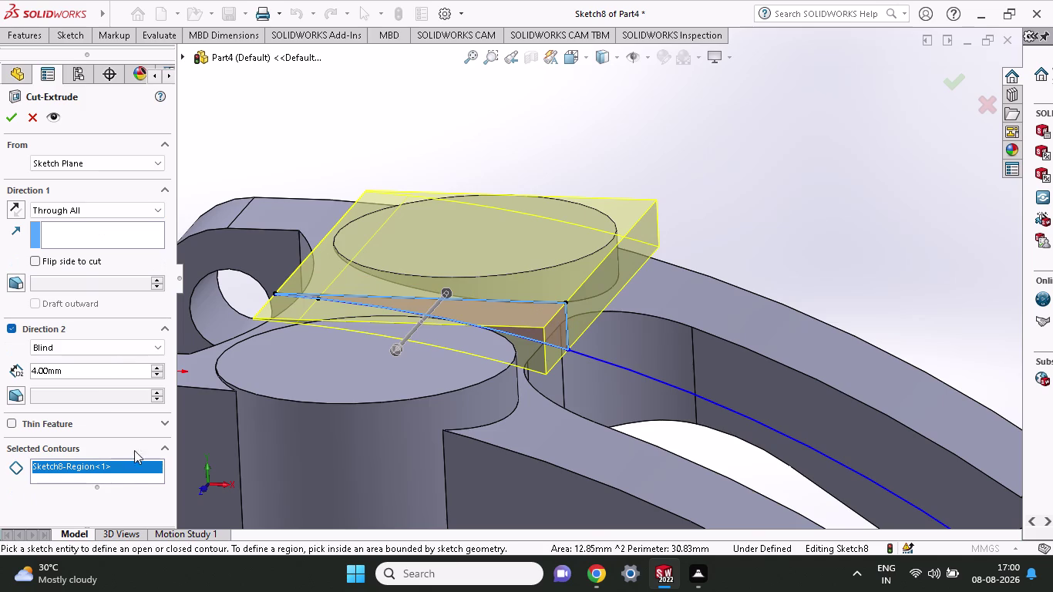
click(95, 352)
click(93, 375)
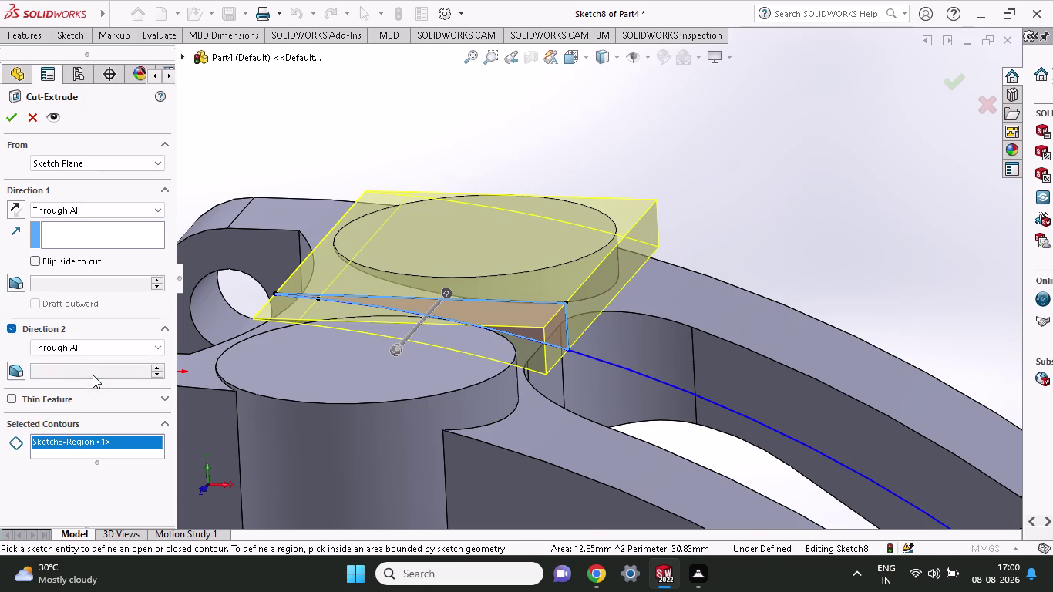
click(8, 116)
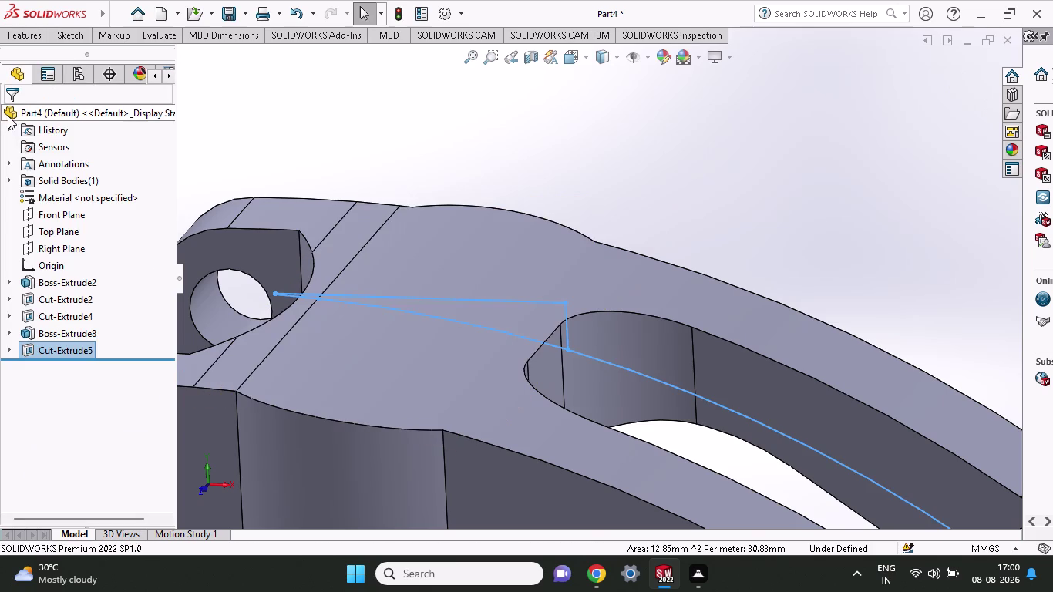
scroll(up, 3)
middle_drag(792, 221, 779, 342)
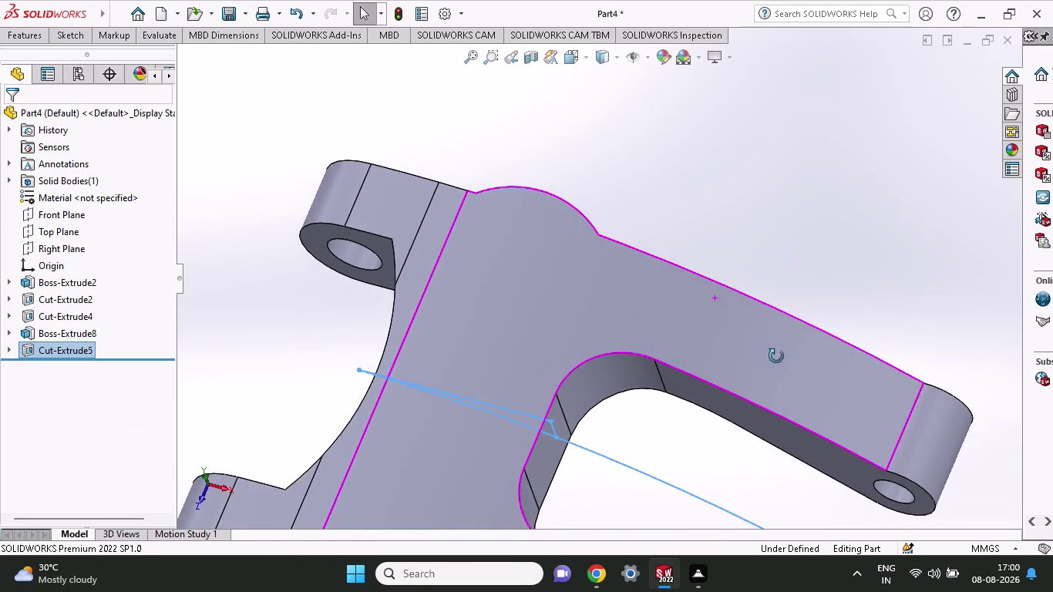
middle_drag(780, 342, 775, 362)
scroll(up, 3)
scroll(up, 3)
scroll(up, 3)
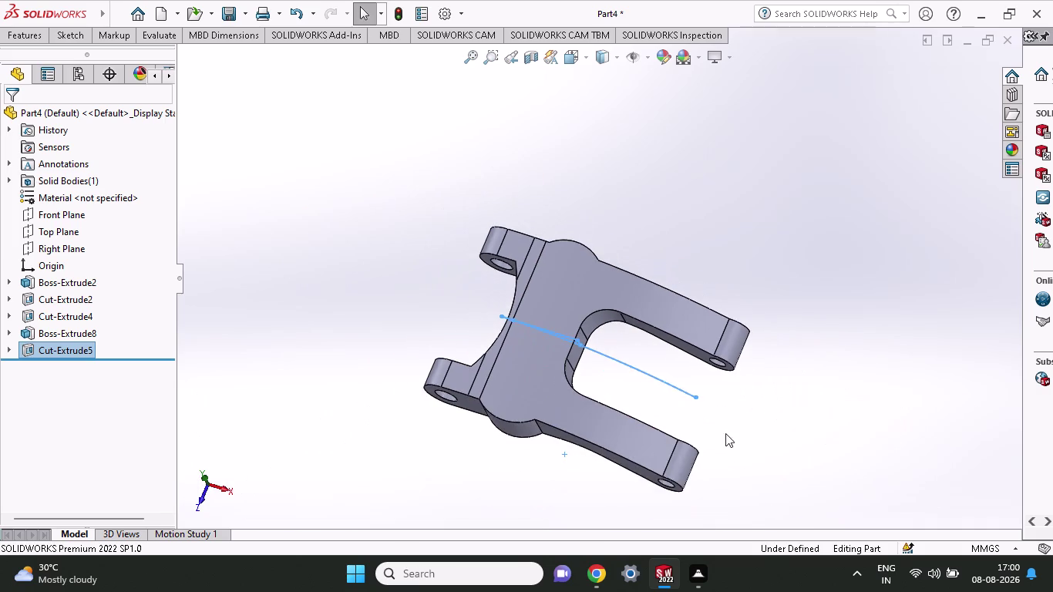
scroll(up, 3)
scroll(down, 3)
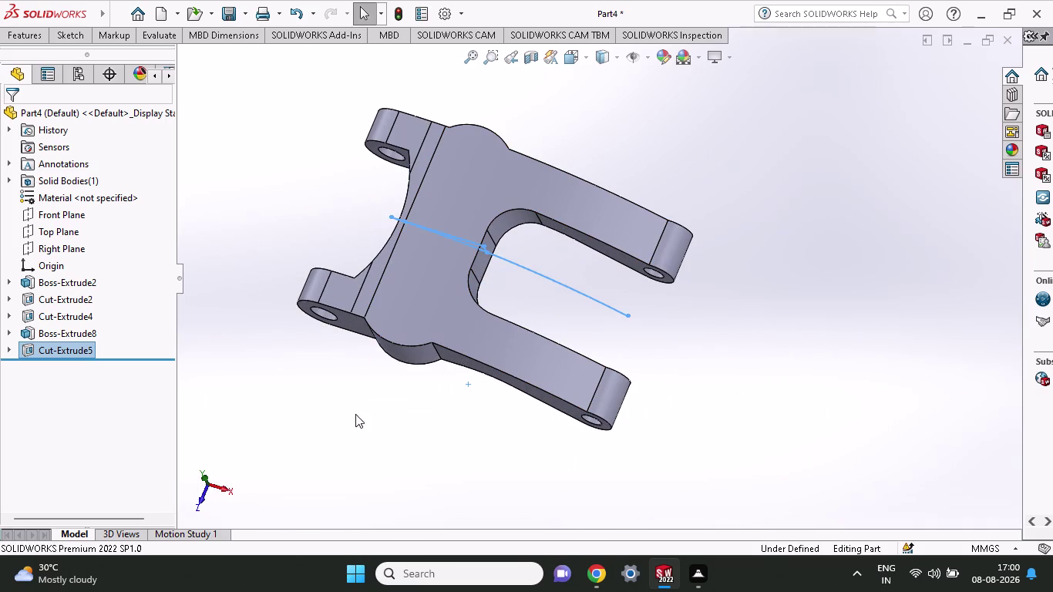
click(348, 448)
middle_drag(420, 395, 454, 426)
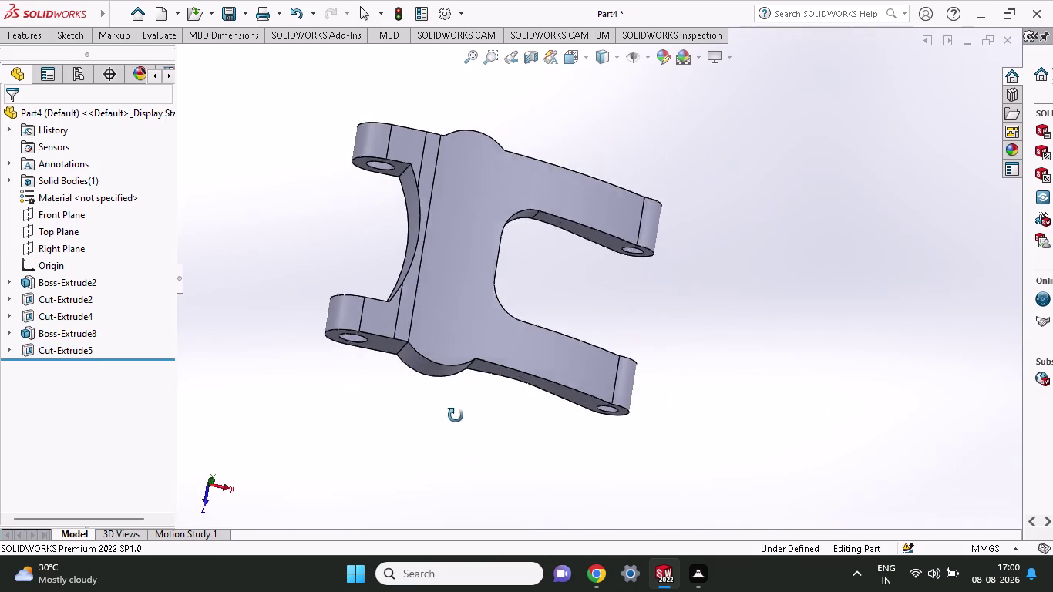
middle_drag(454, 425, 456, 412)
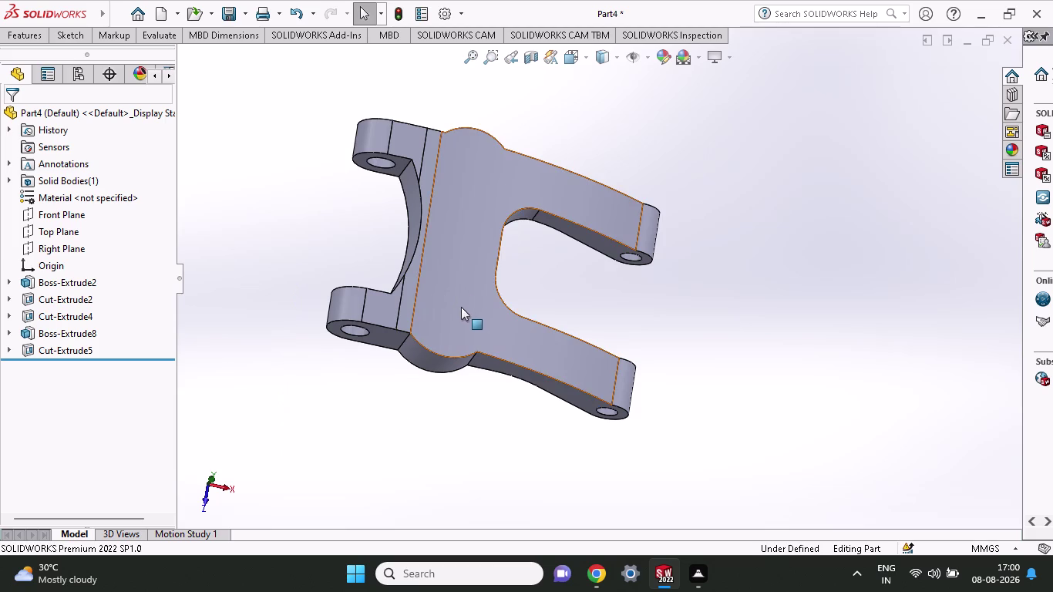
right_click(46, 233)
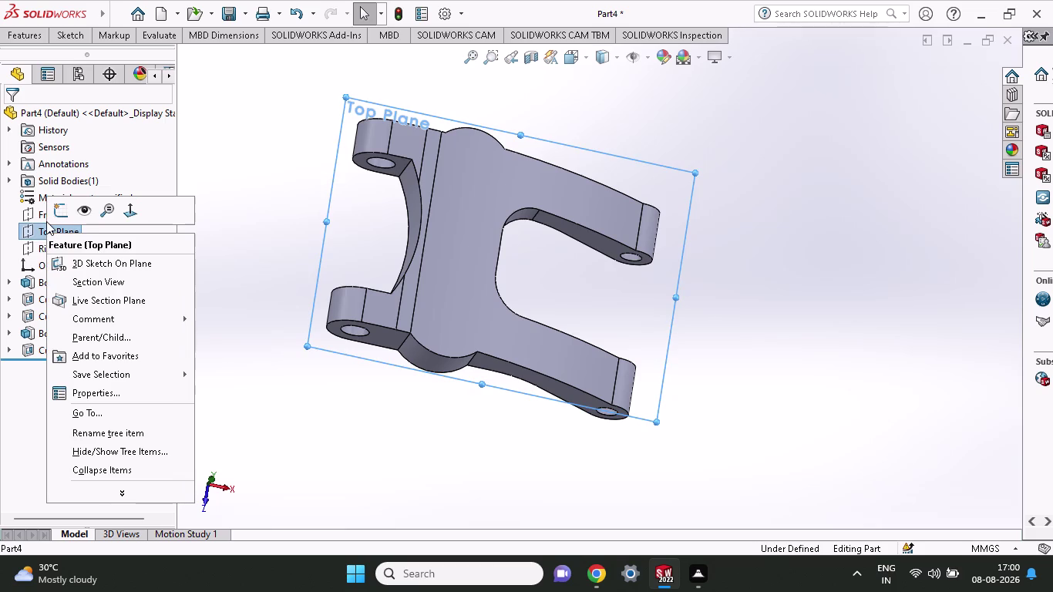
Sketch on the Top Plane two circles on the hub's upper and lower parts.
click(52, 215)
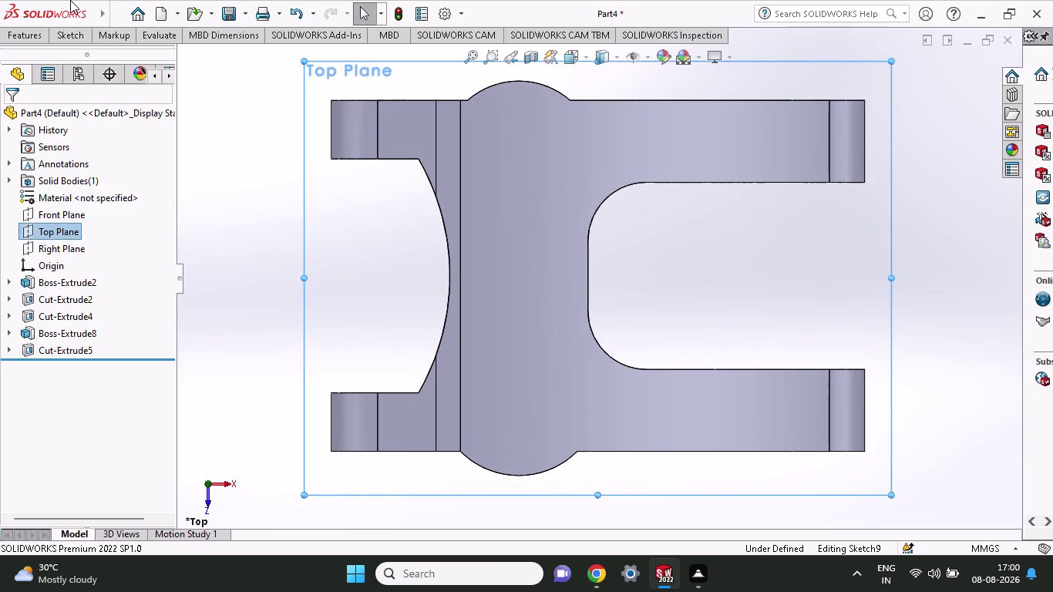
click(59, 33)
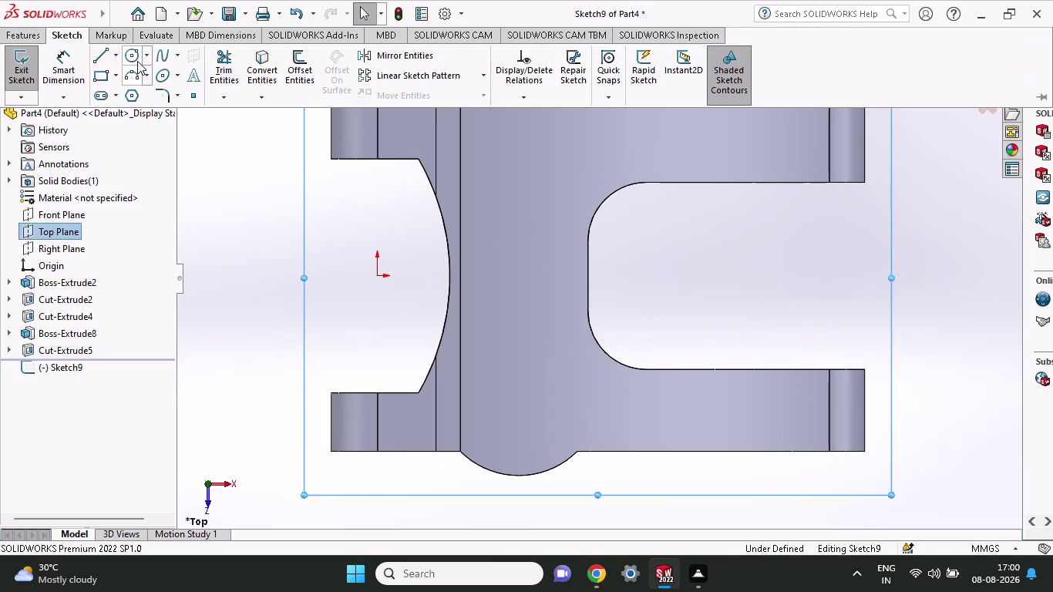
click(137, 61)
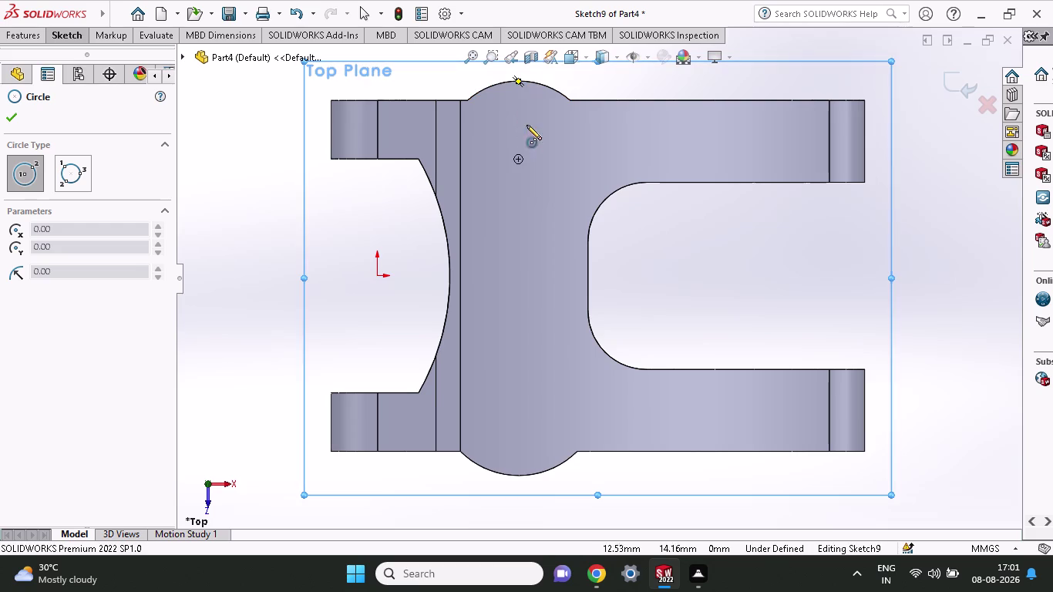
click(519, 156)
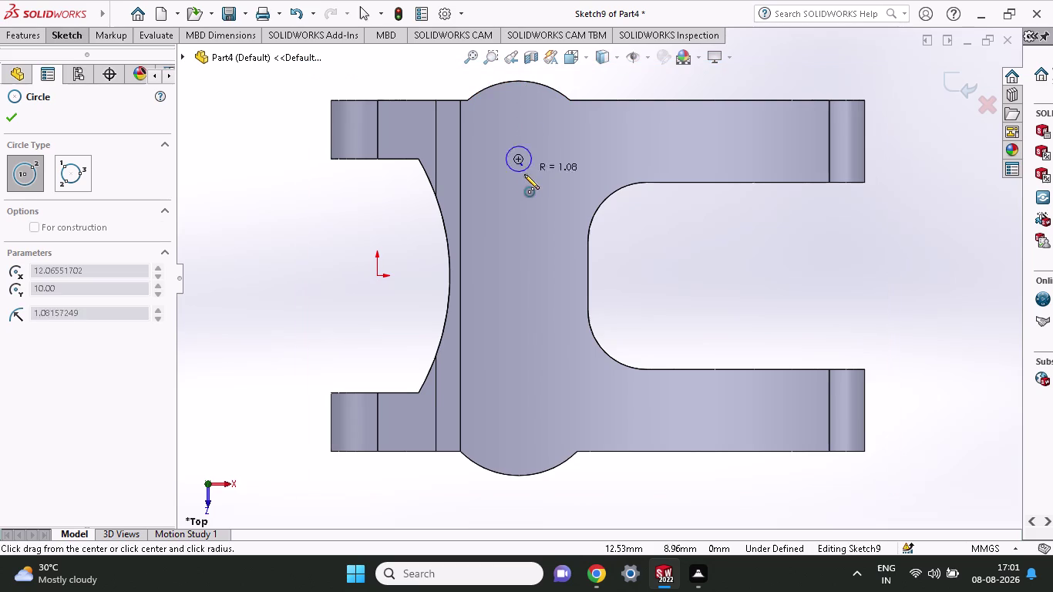
click(532, 195)
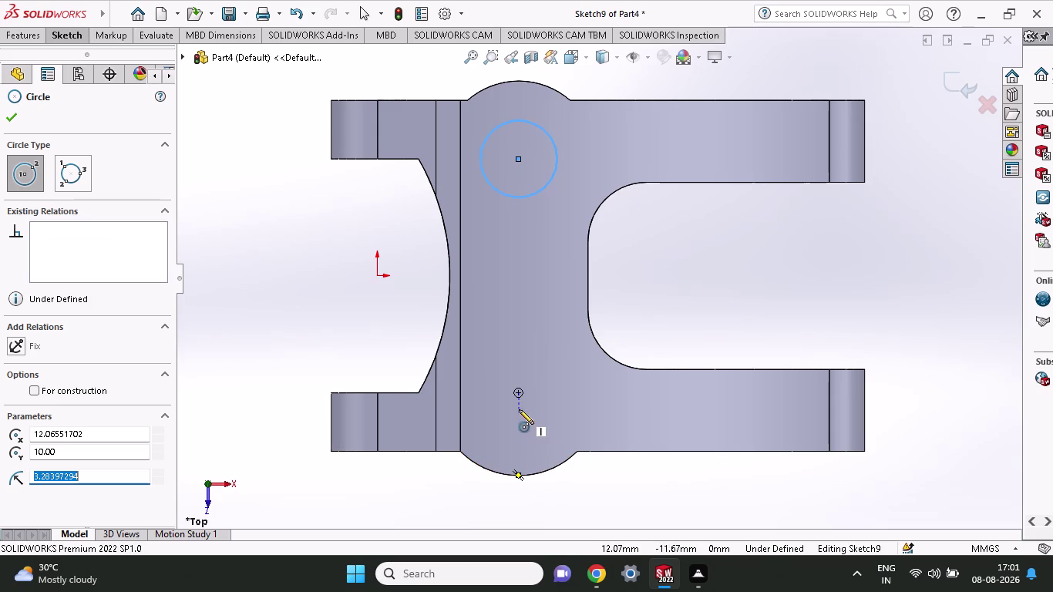
click(517, 391)
click(536, 431)
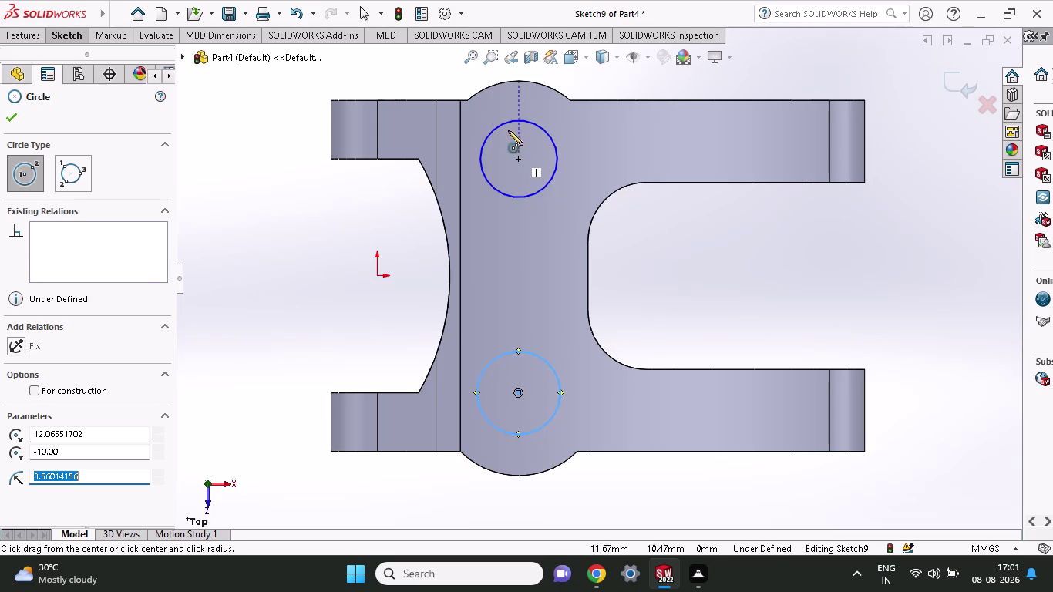
click(73, 33)
click(76, 62)
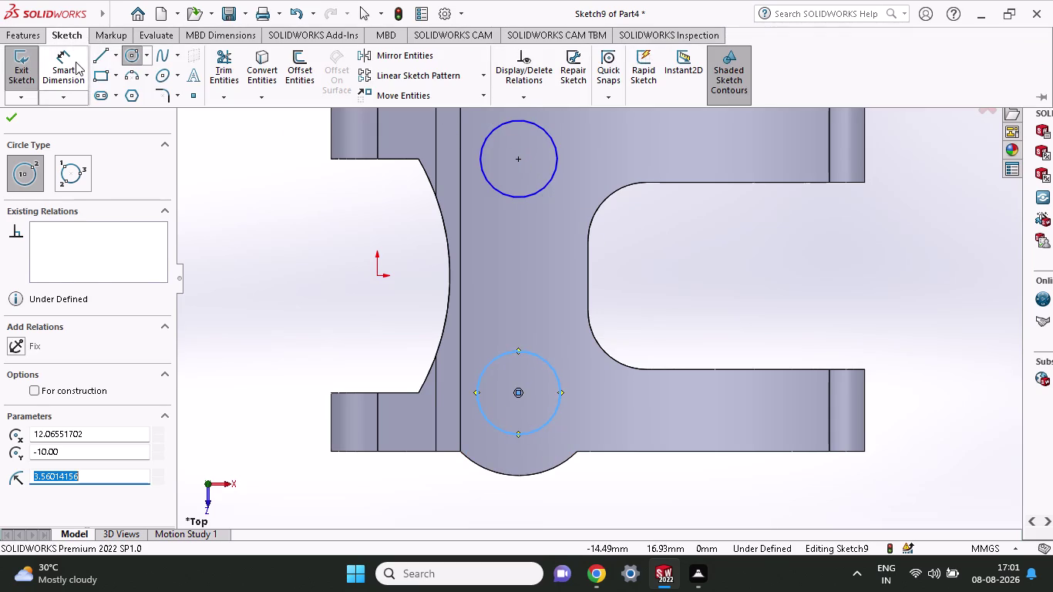
Give the upper circle in Sketch9 an 8 mm diameter dimension.
click(543, 182)
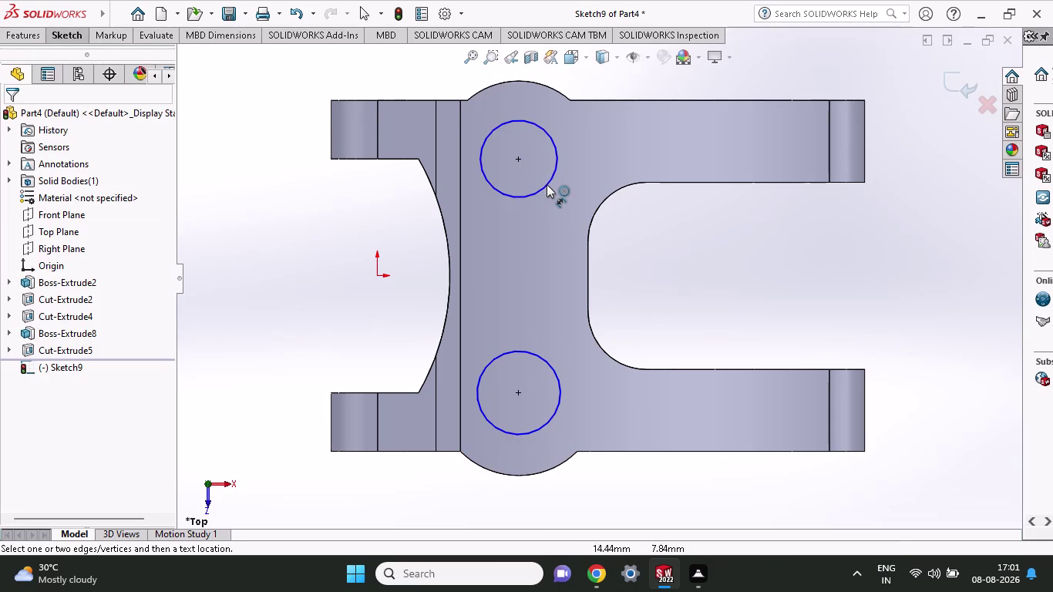
click(546, 190)
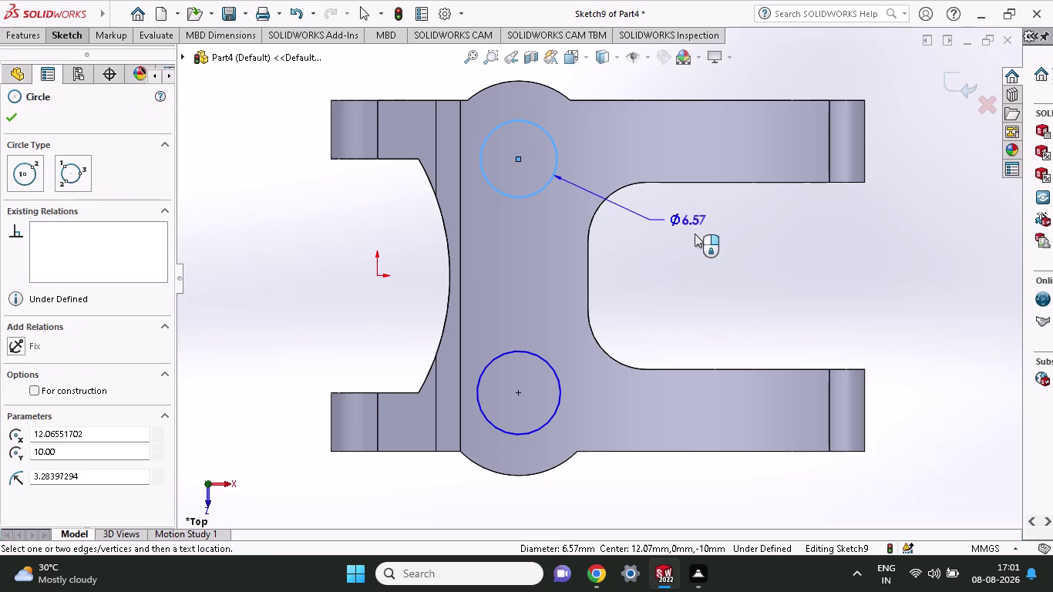
click(703, 251)
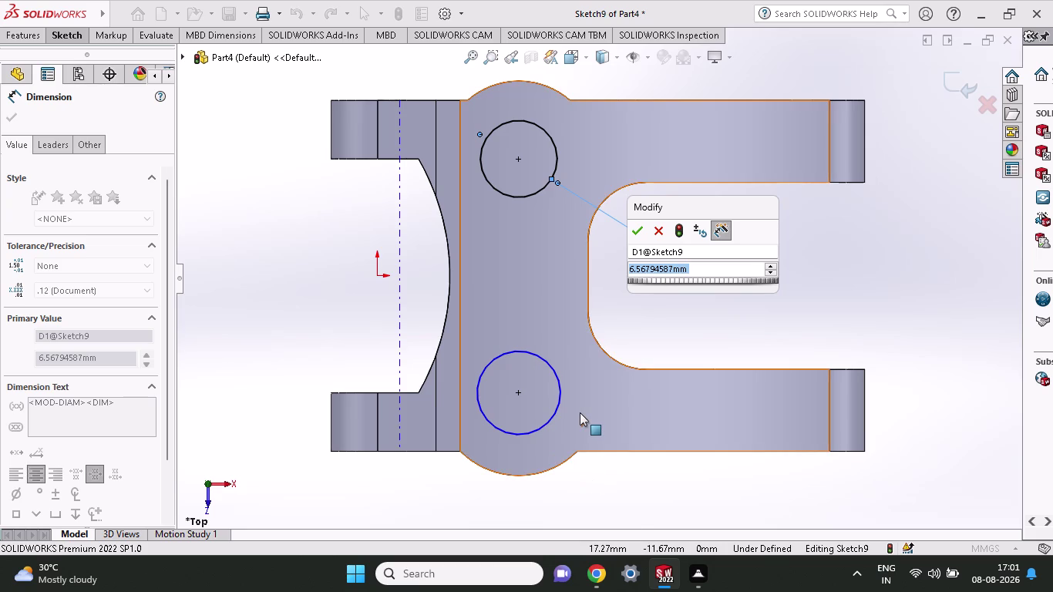
key(8)
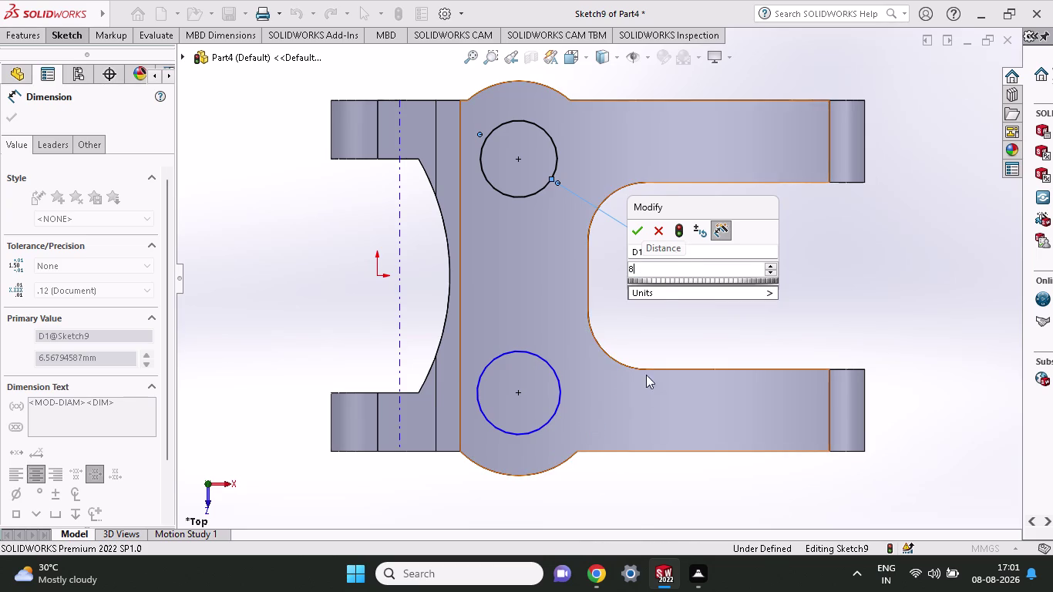
click(640, 232)
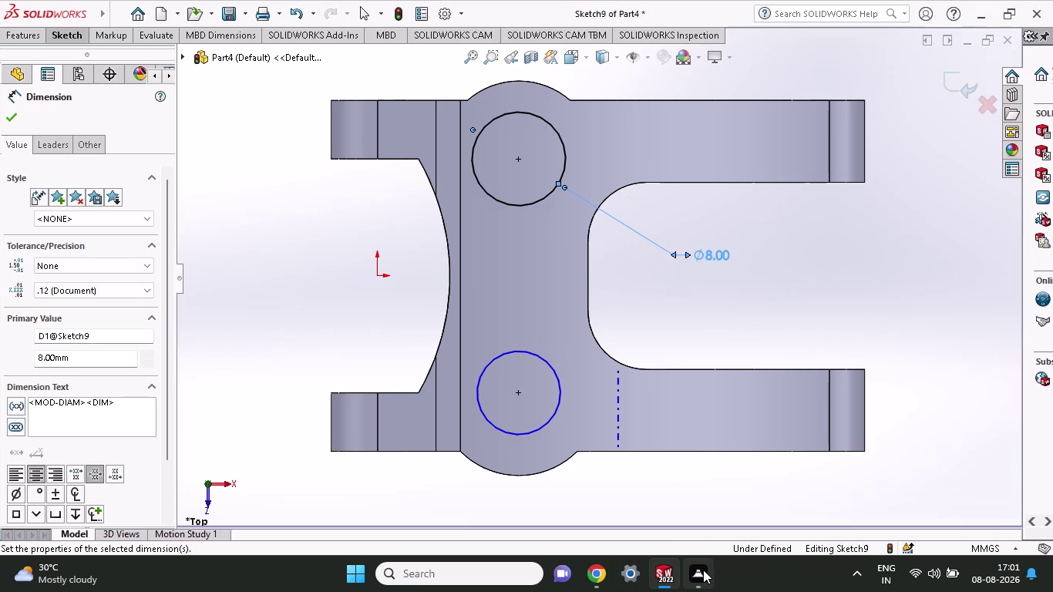
click(703, 569)
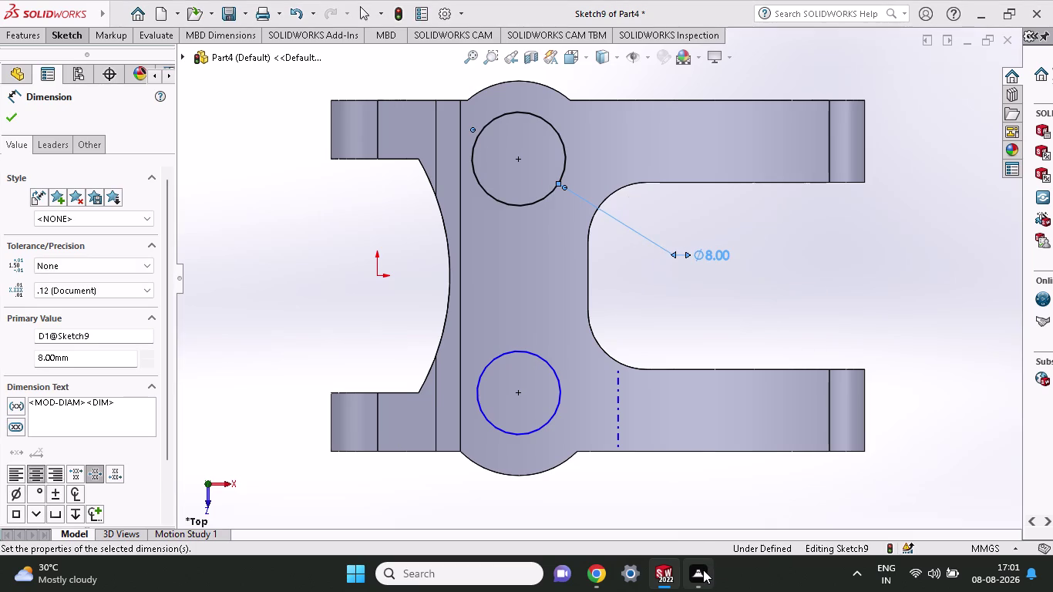